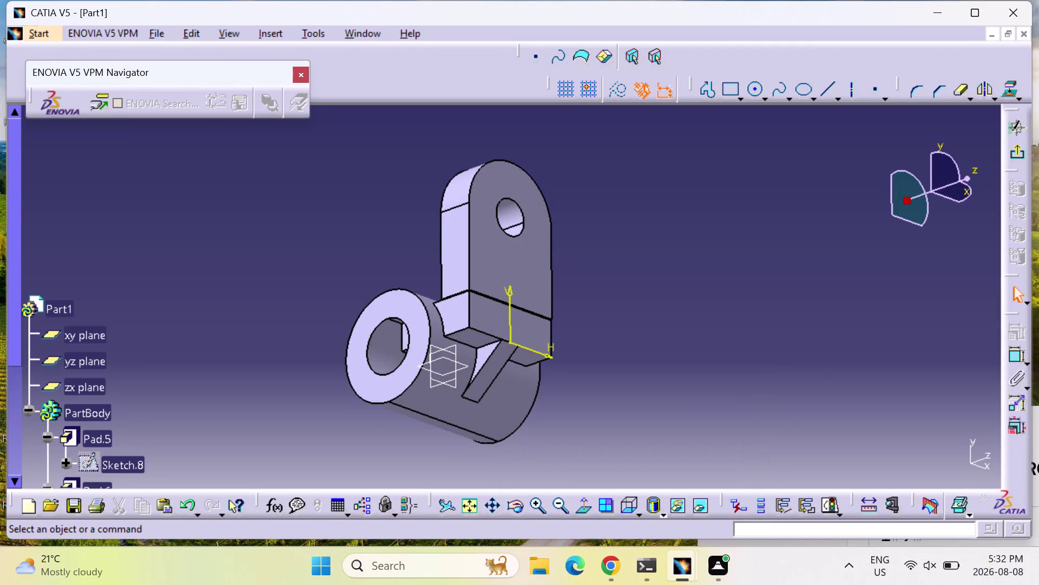
Orbit the bracket view, then exit the Sketcher back to part modelling.
middle_drag(595, 353, 609, 217)
right_drag(599, 353, 609, 217)
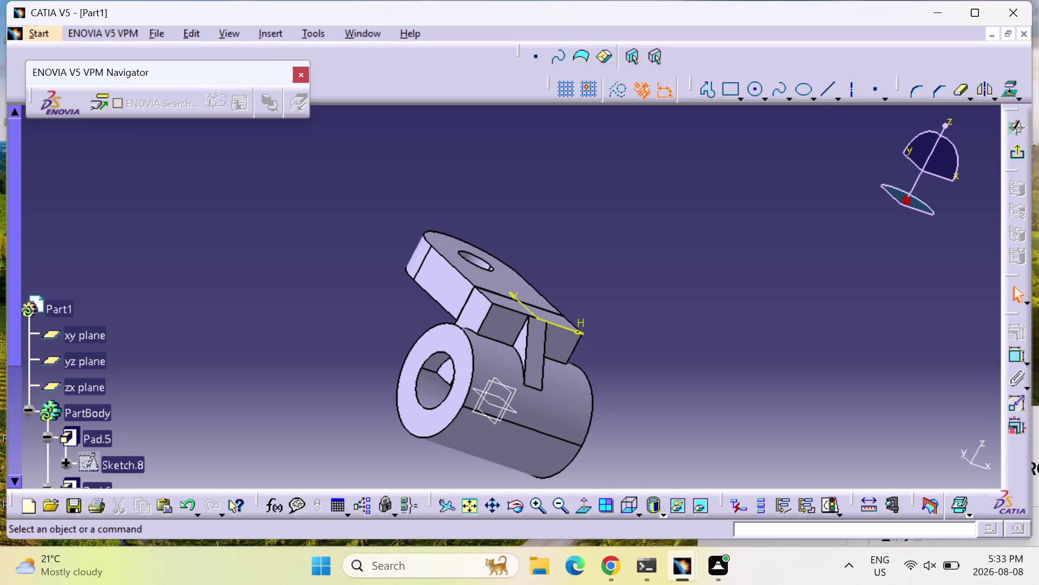
click(88, 367)
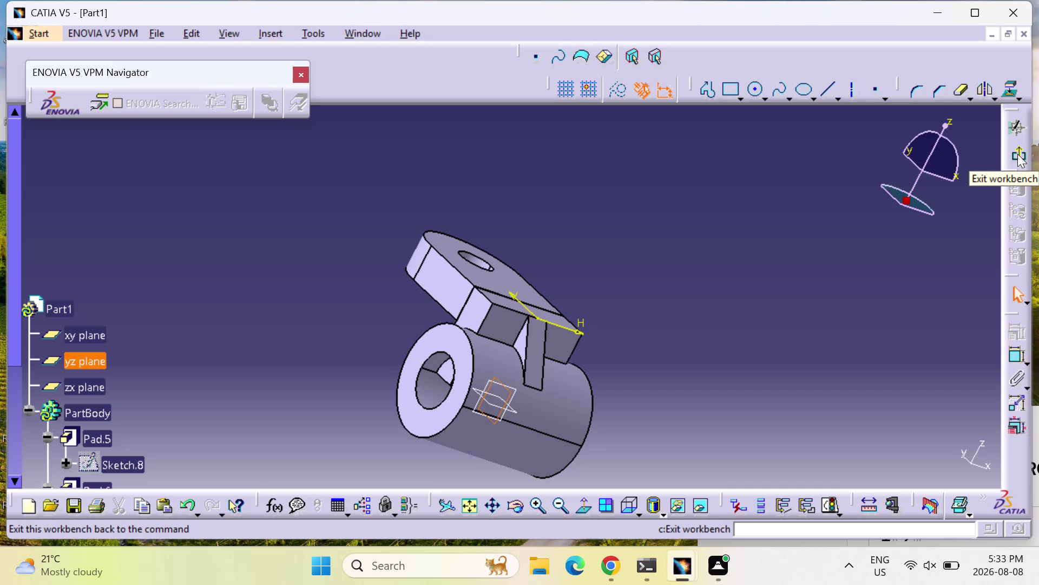
click(1018, 154)
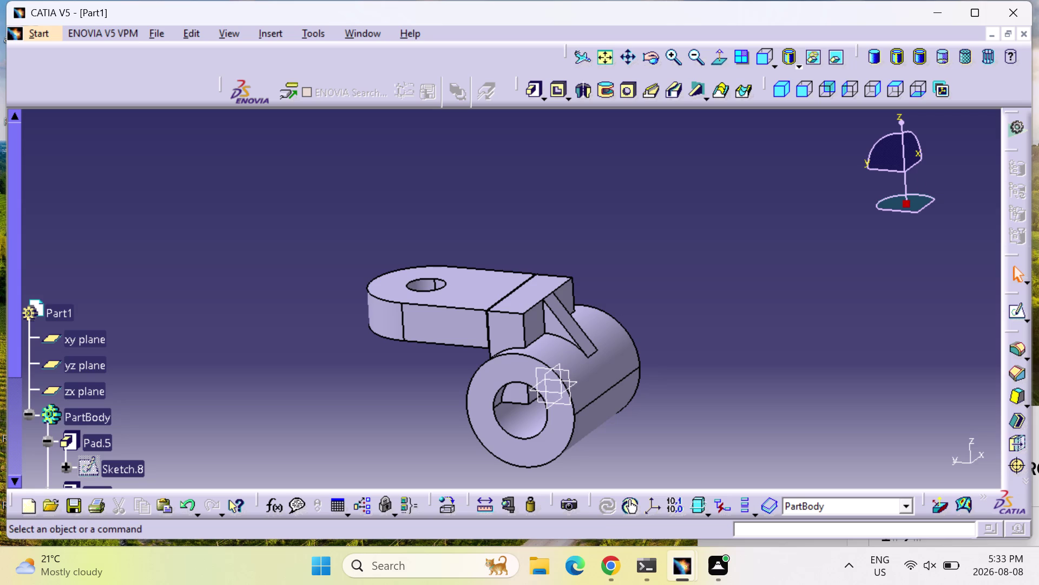
Cycle isometric, front and back views, settle square-on to the side, and start a sketch.
click(776, 89)
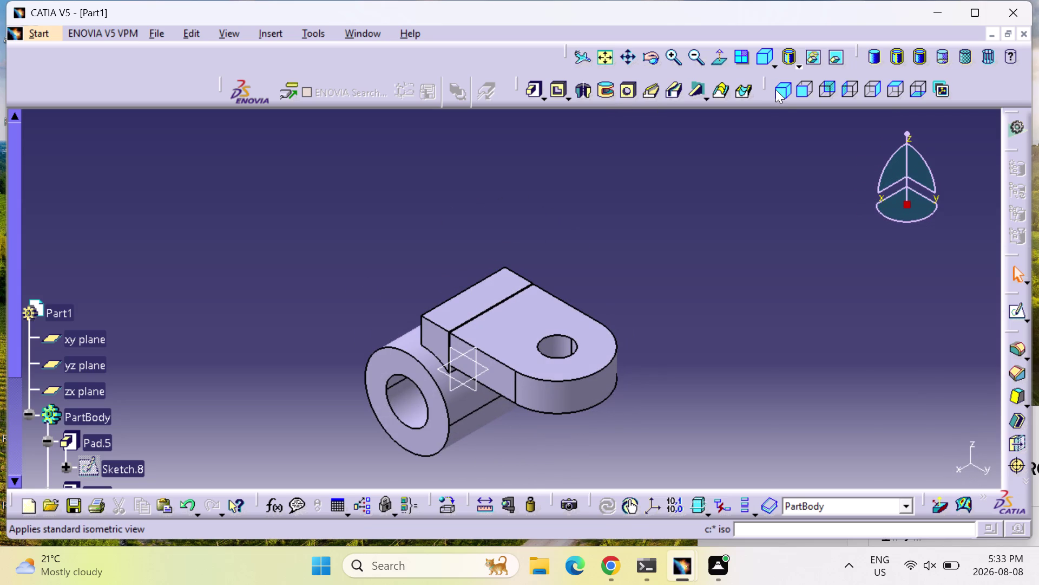
click(809, 78)
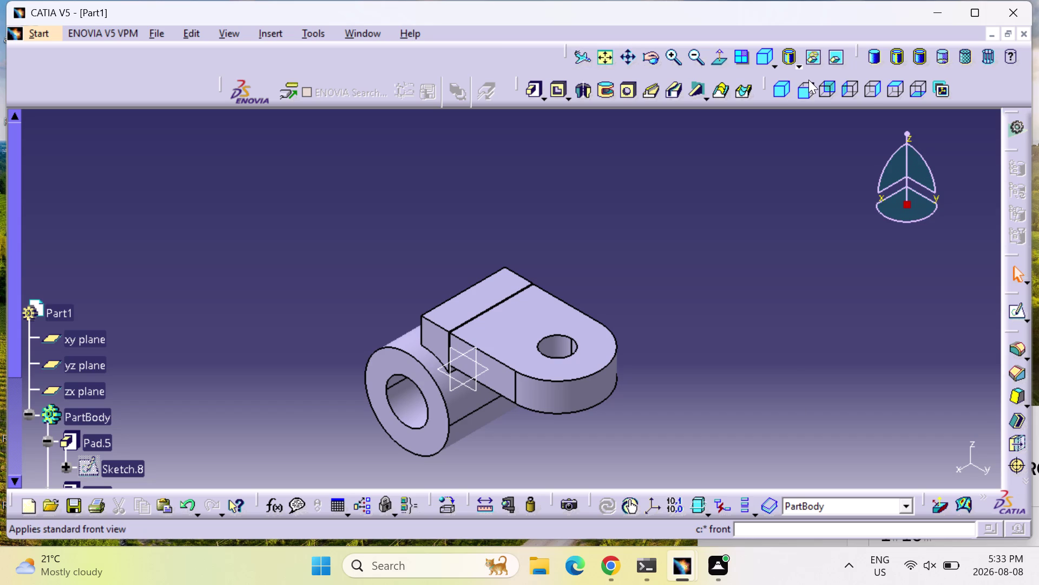
click(809, 93)
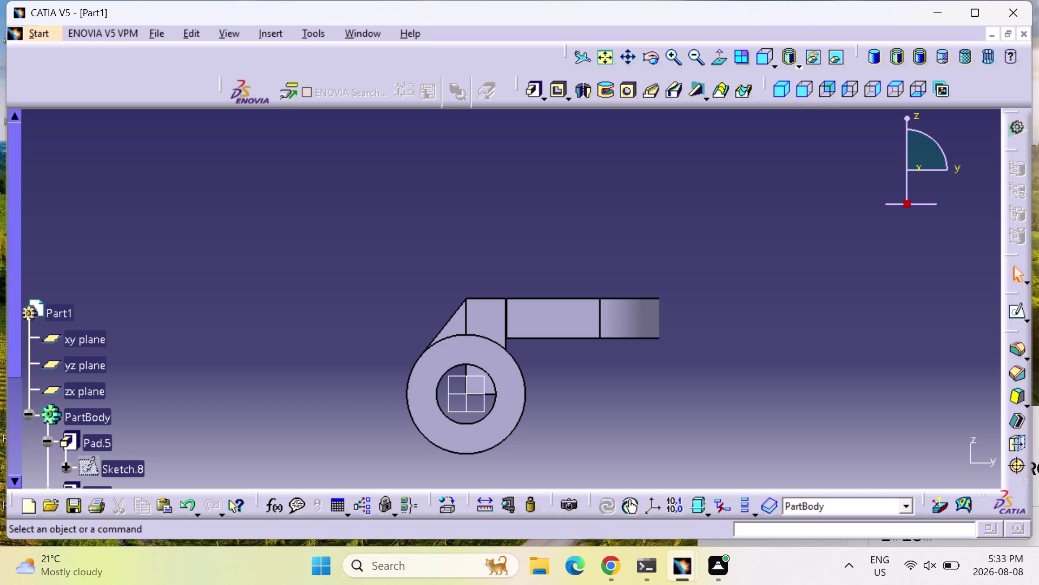
click(826, 88)
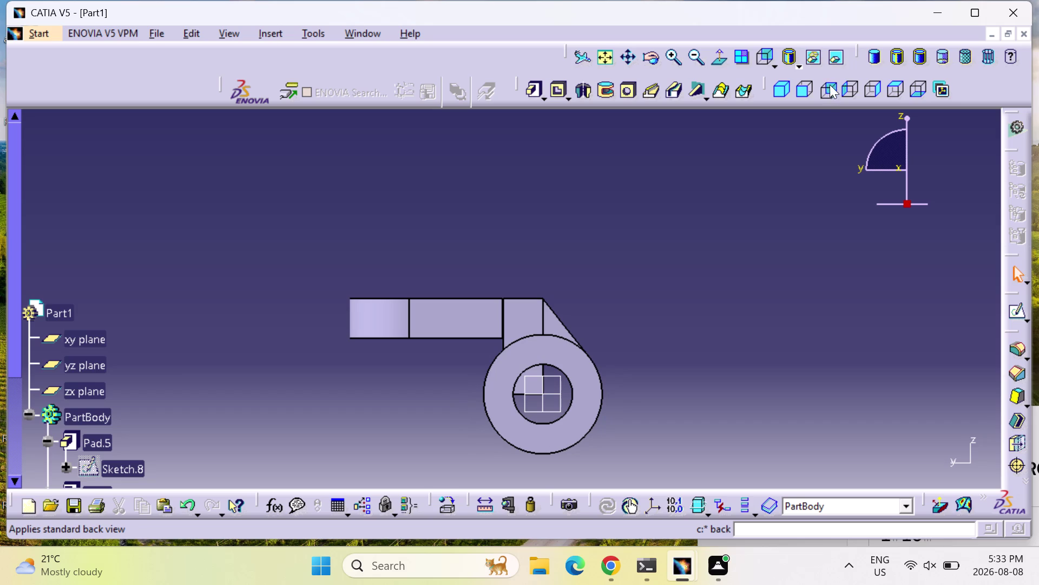
click(848, 87)
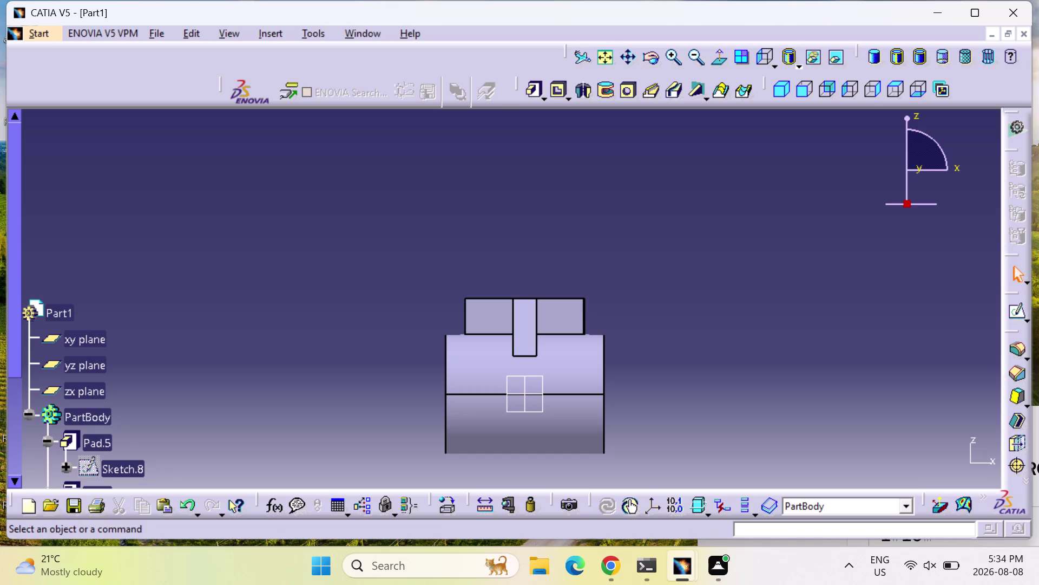
click(1017, 314)
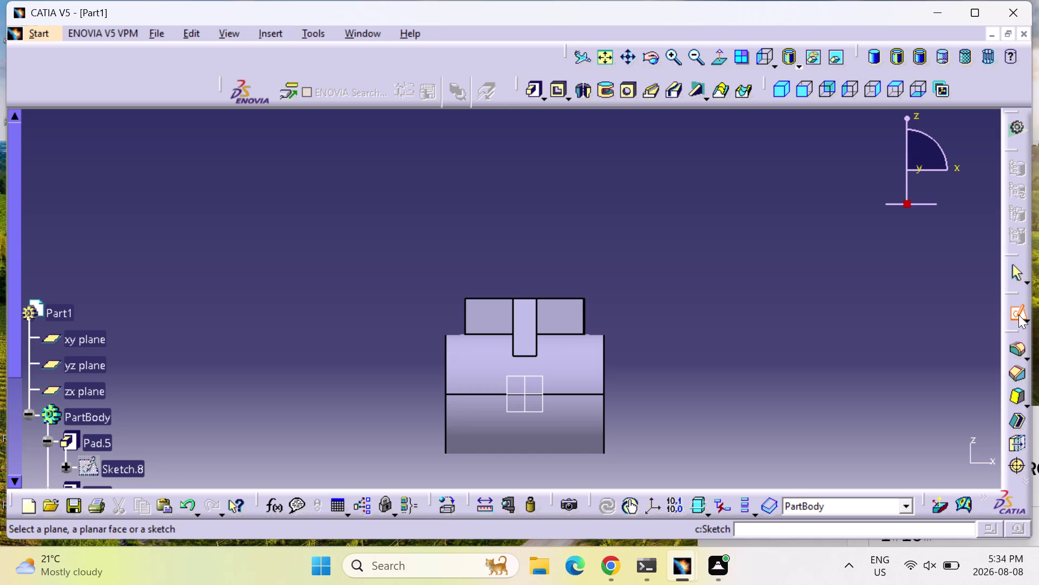
double_click(1018, 315)
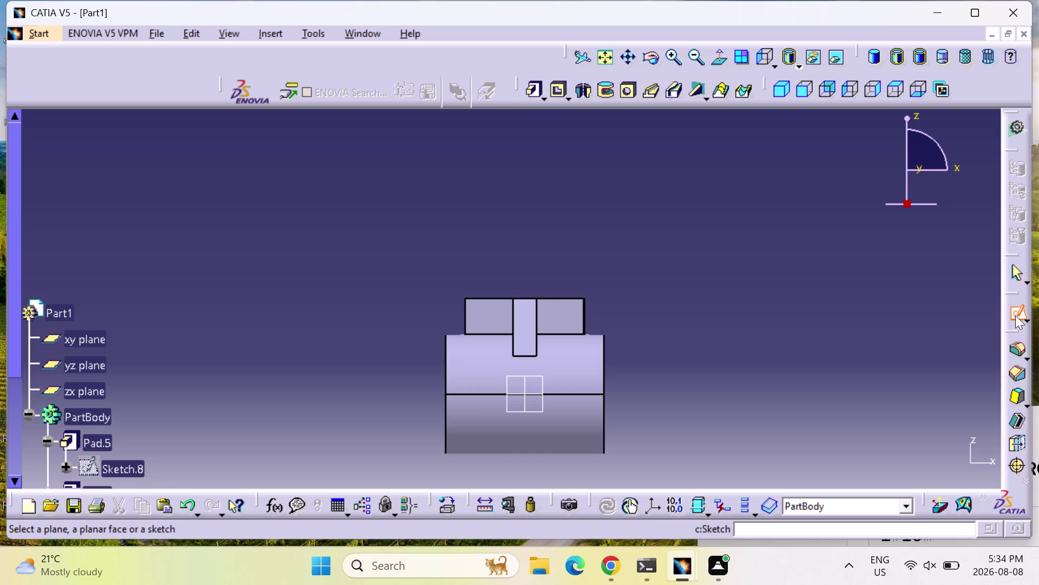
double_click(1016, 316)
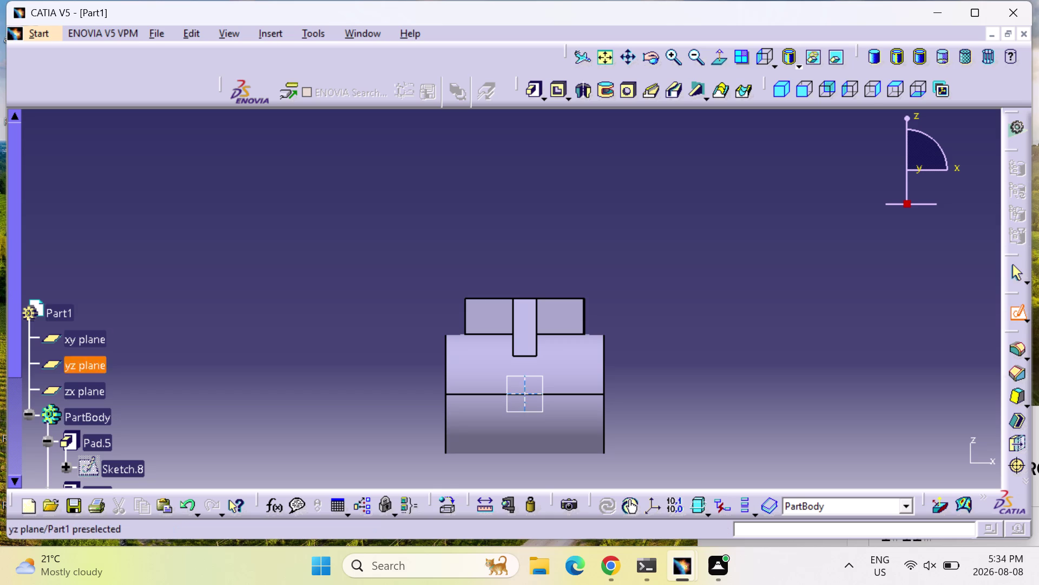
click(852, 92)
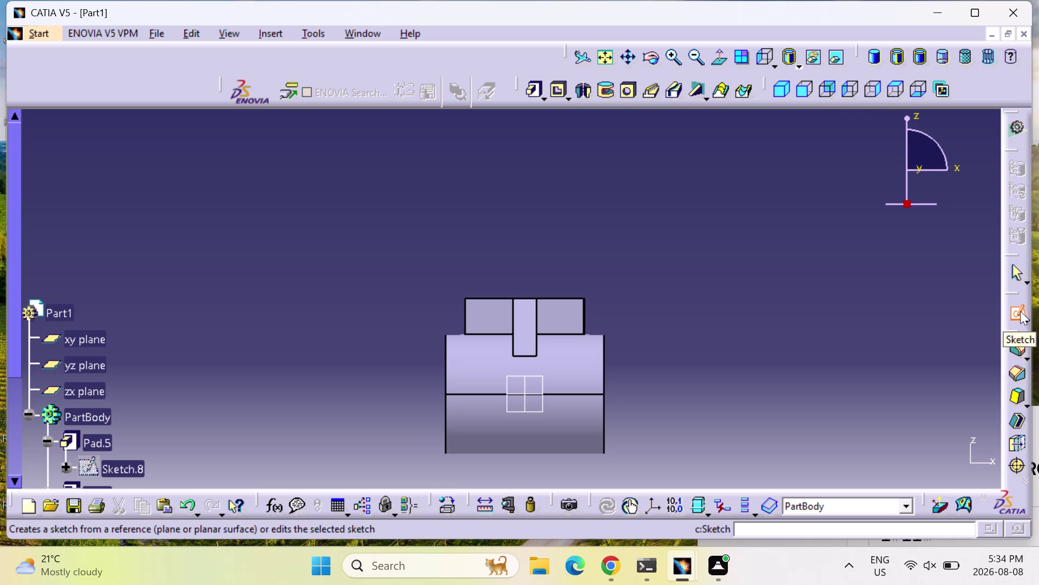
double_click(1021, 311)
click(958, 308)
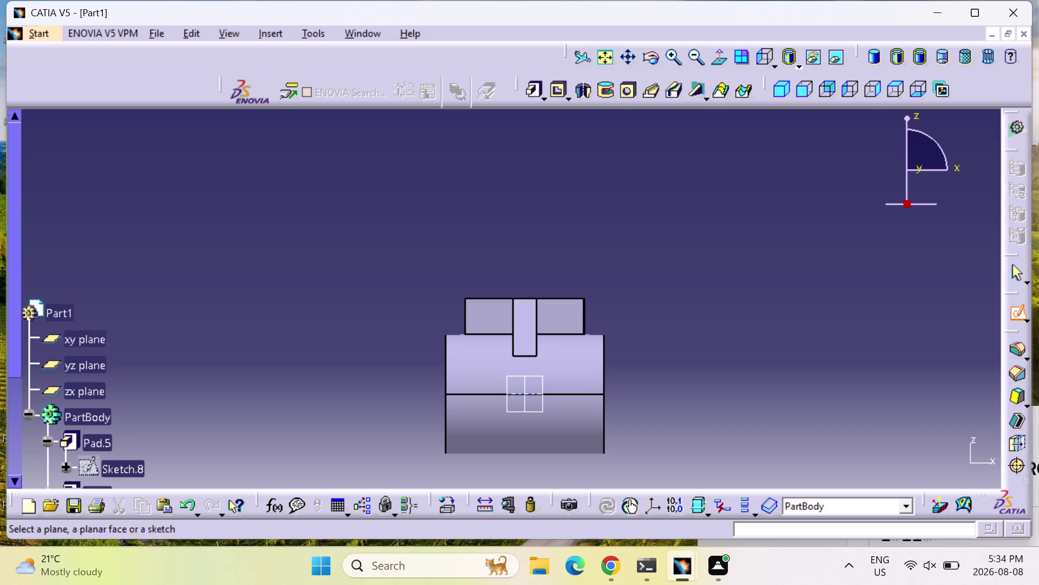
click(86, 338)
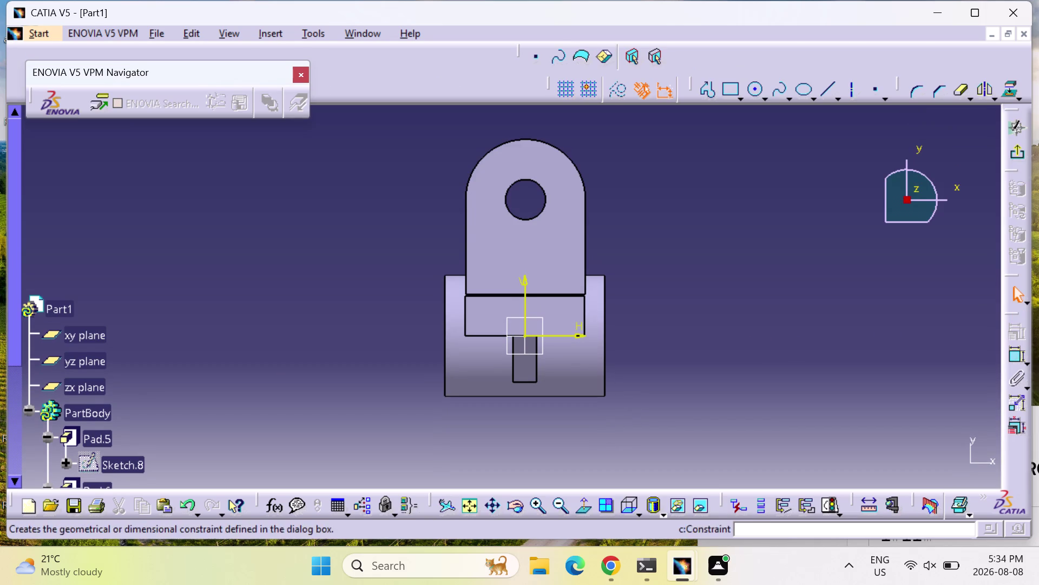
click(76, 356)
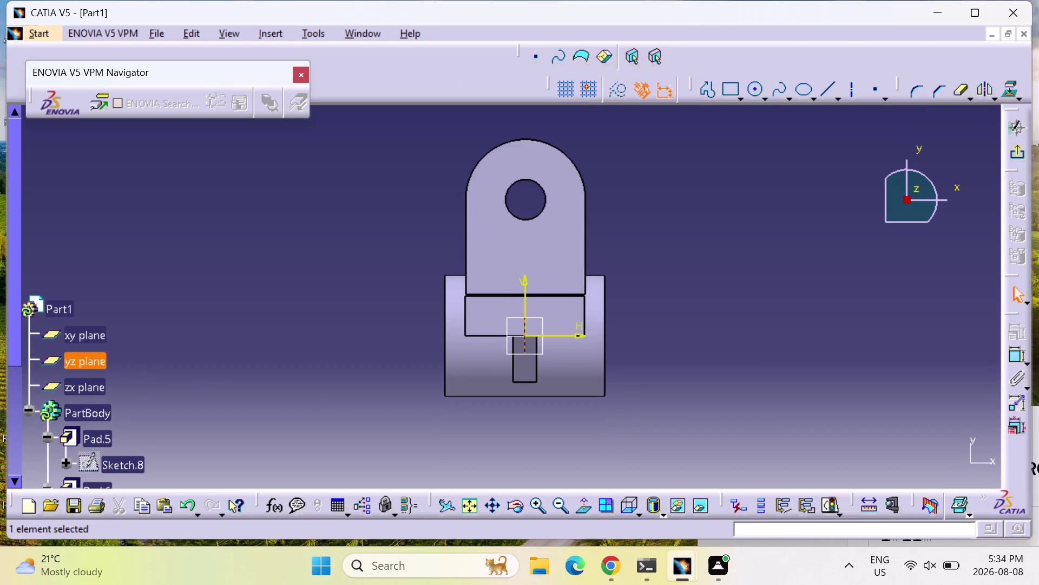
click(1015, 157)
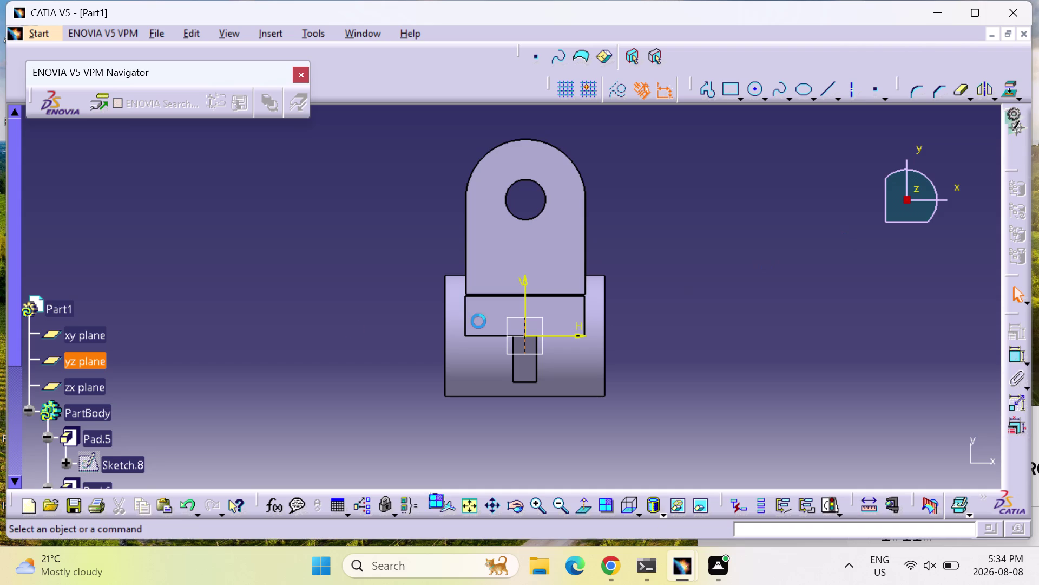
click(89, 368)
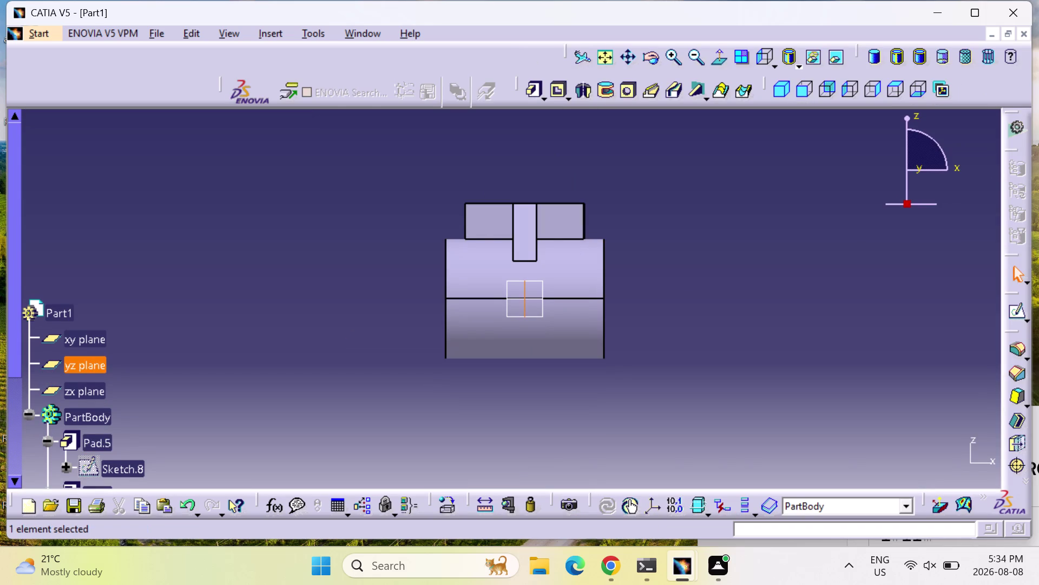
click(235, 283)
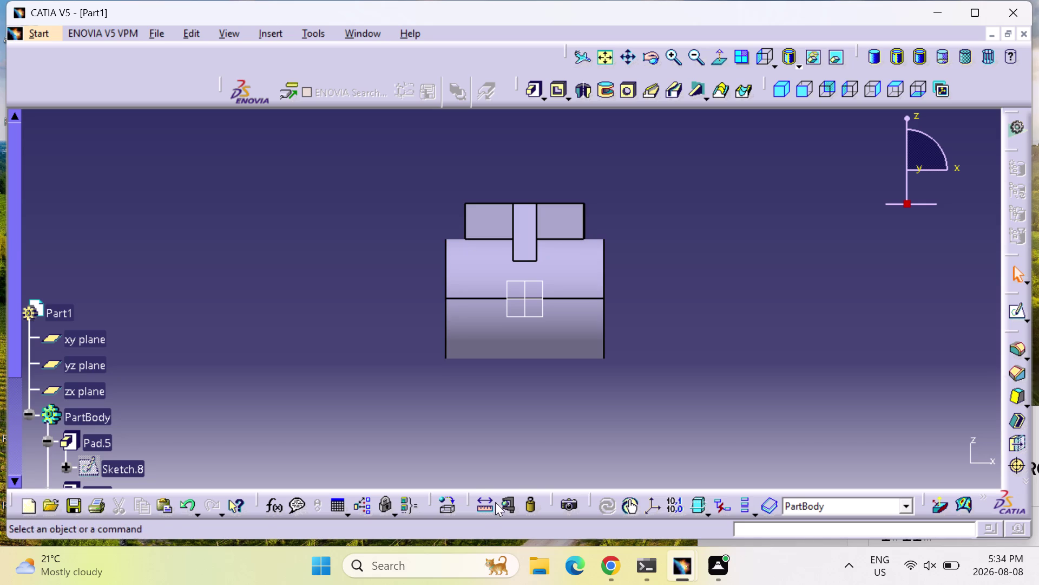
click(608, 58)
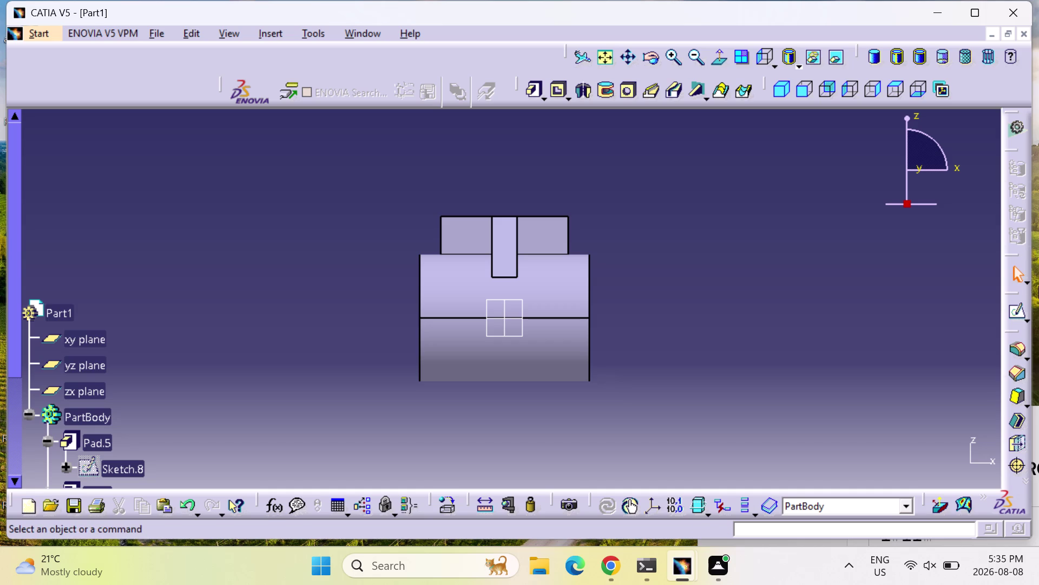
click(1021, 308)
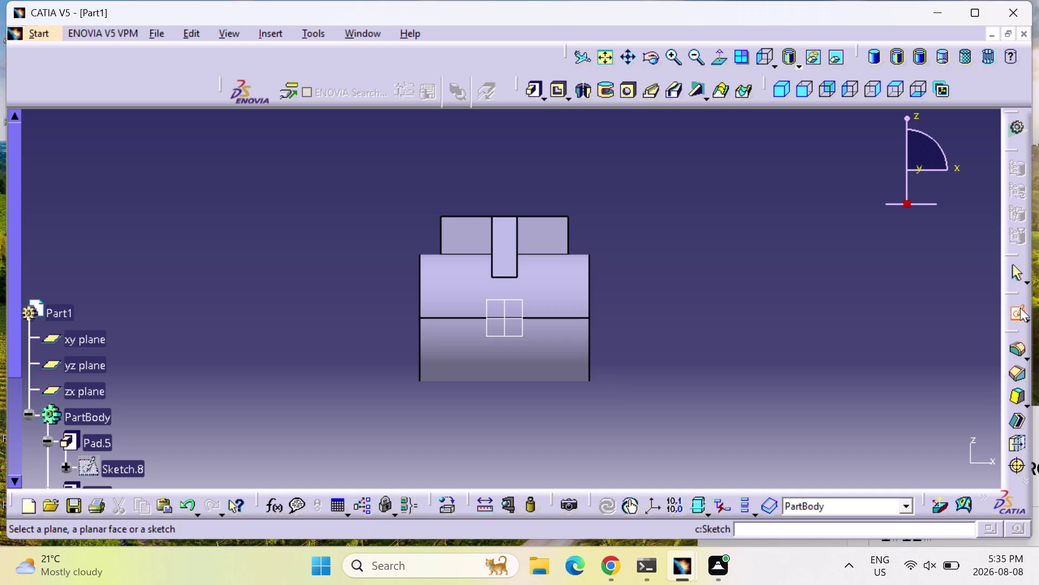
click(86, 346)
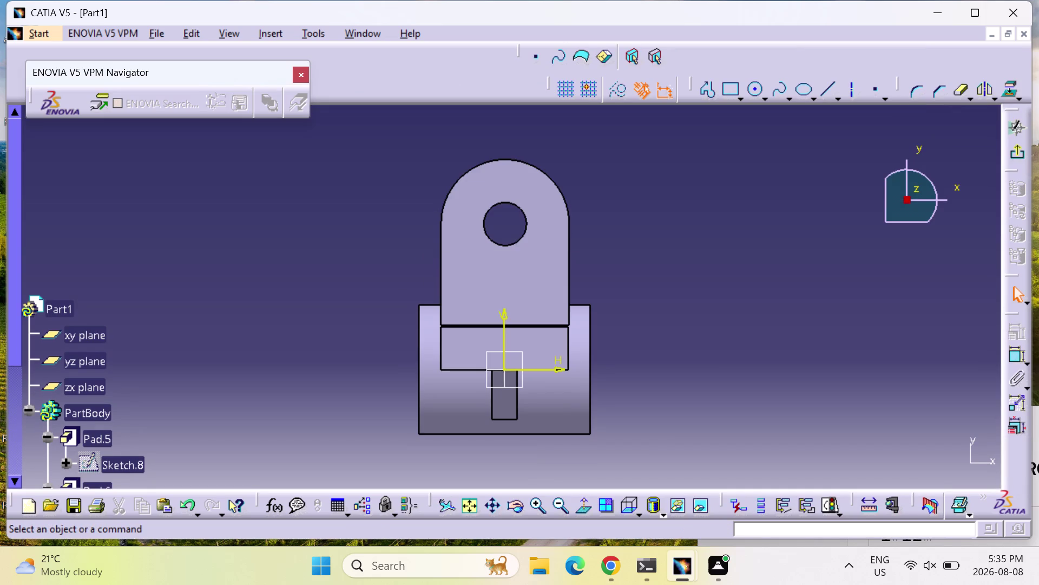
click(997, 146)
click(1021, 148)
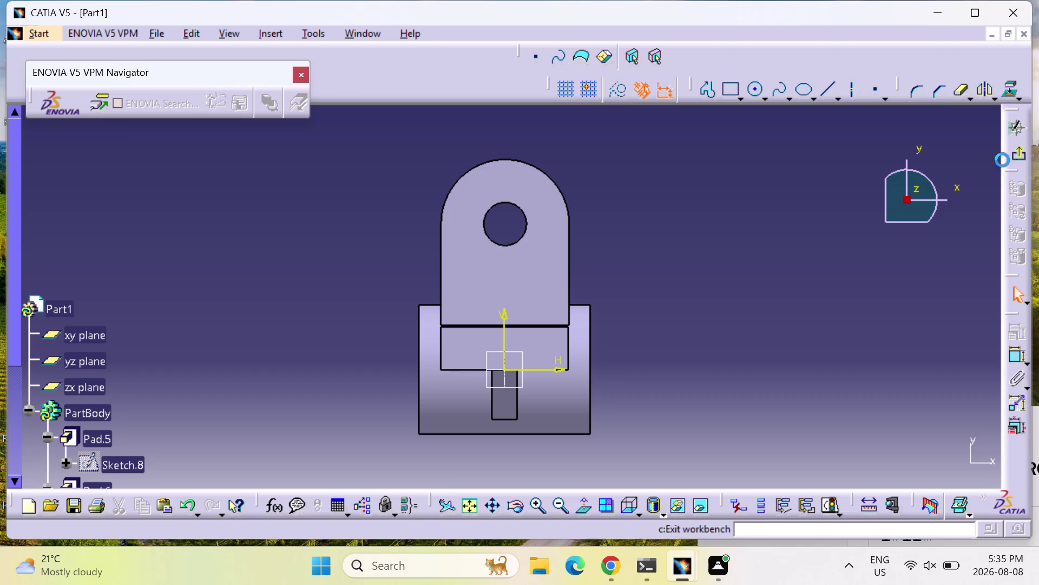
click(92, 365)
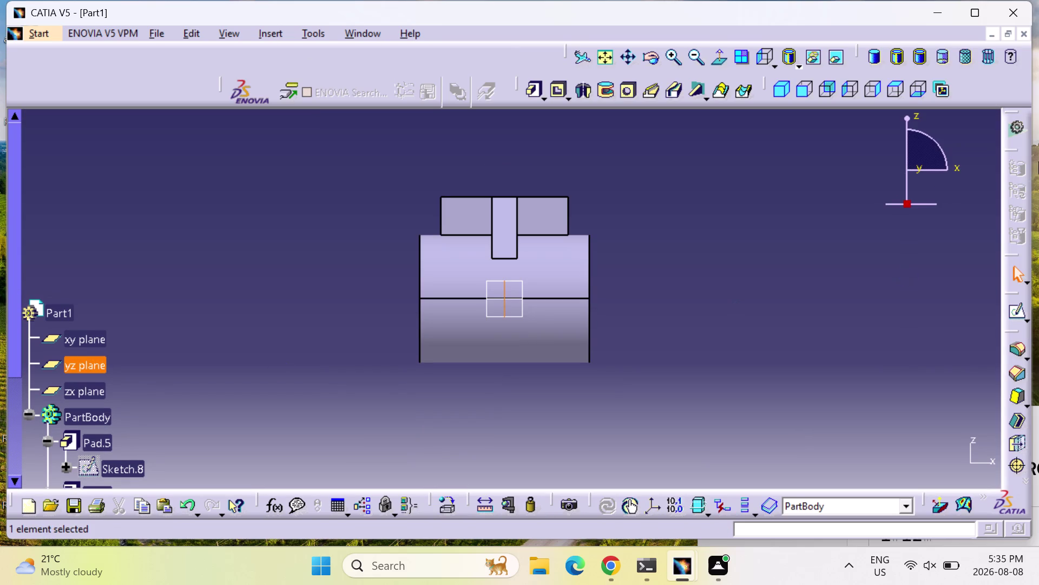
click(1012, 307)
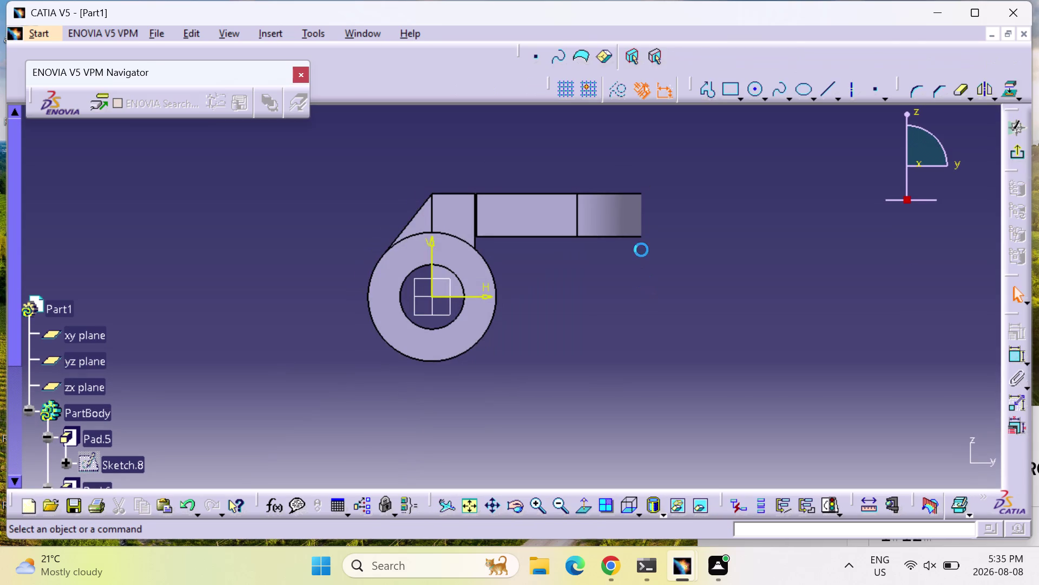
click(67, 388)
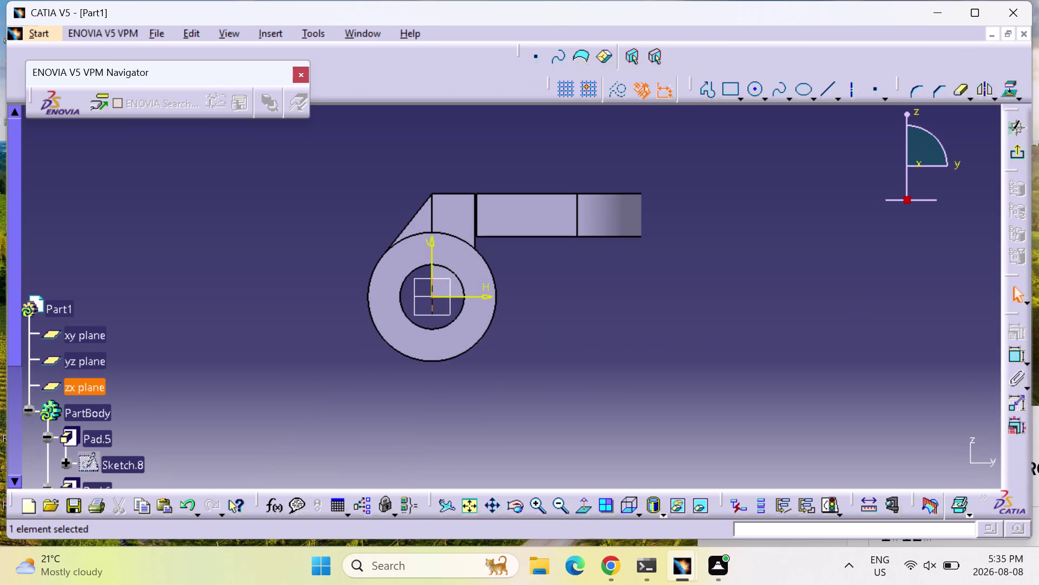
click(1021, 154)
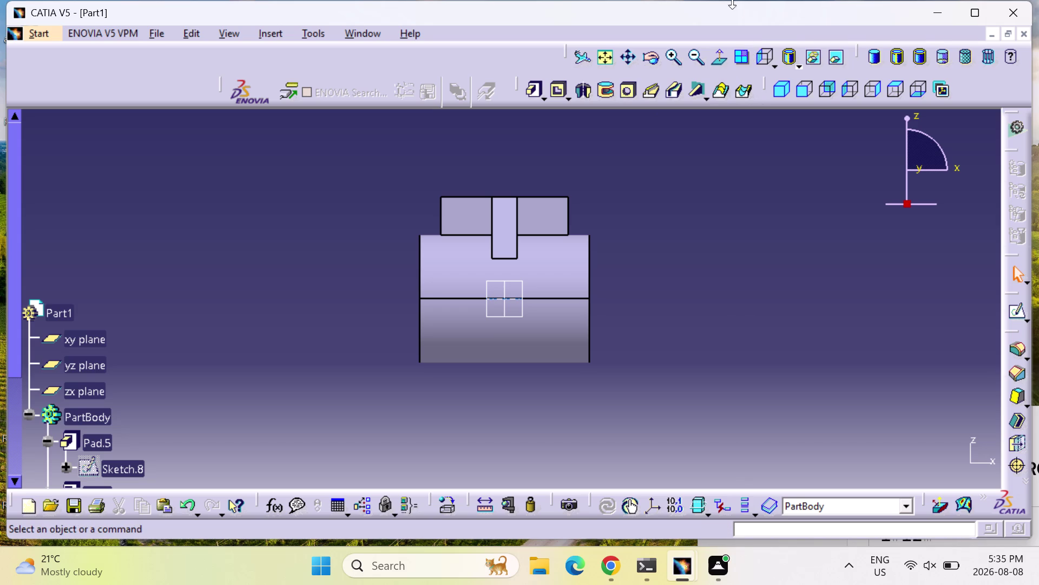
click(1017, 308)
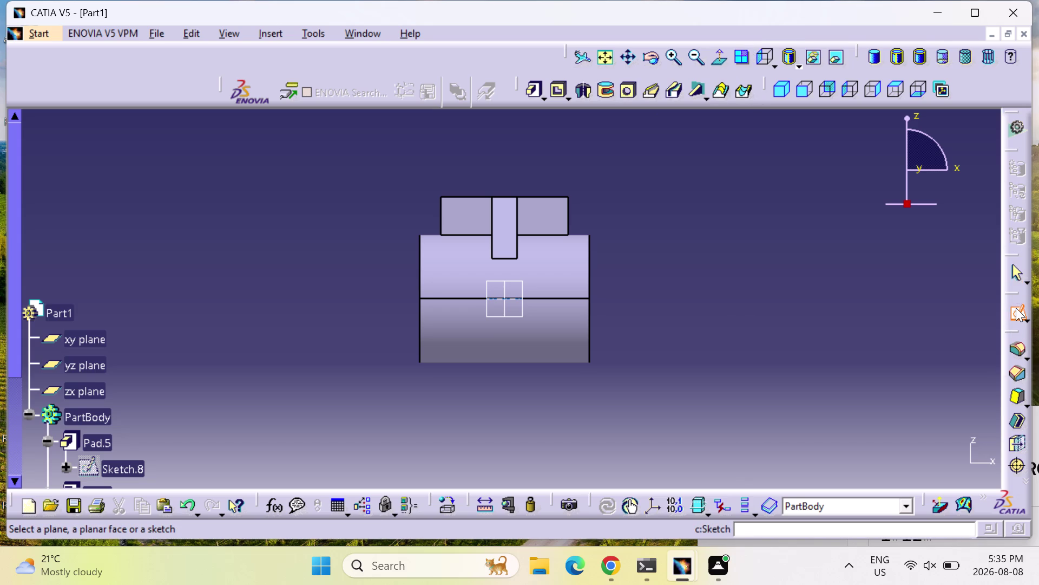
triple_click(1012, 310)
triple_click(1011, 310)
click(1028, 317)
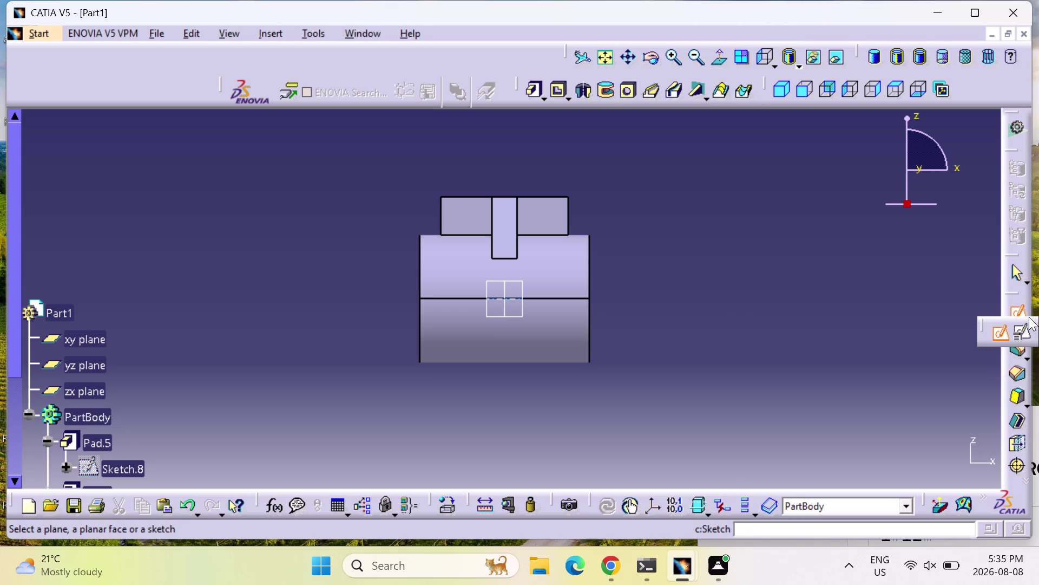
click(1003, 332)
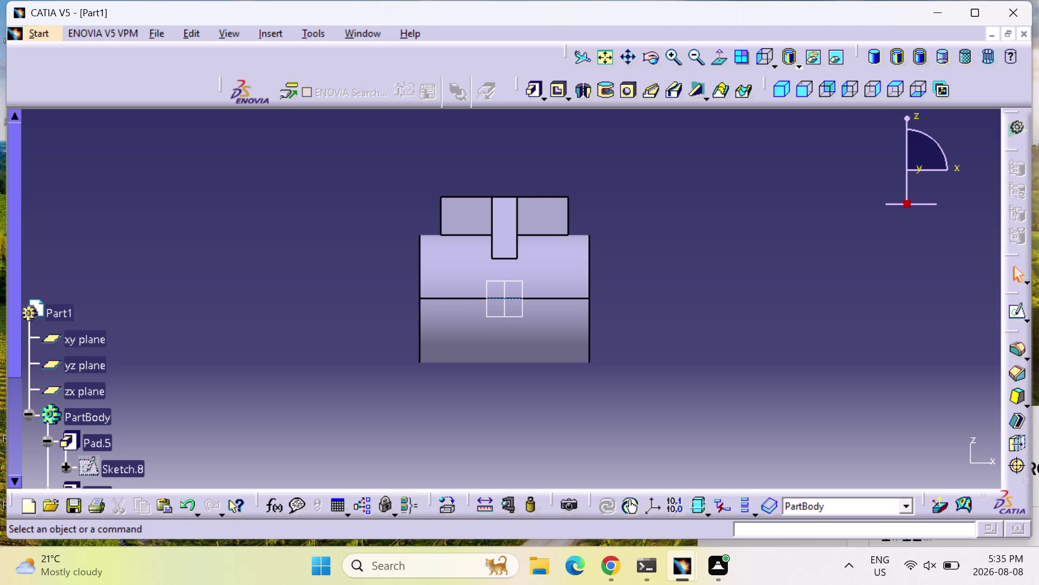
click(86, 369)
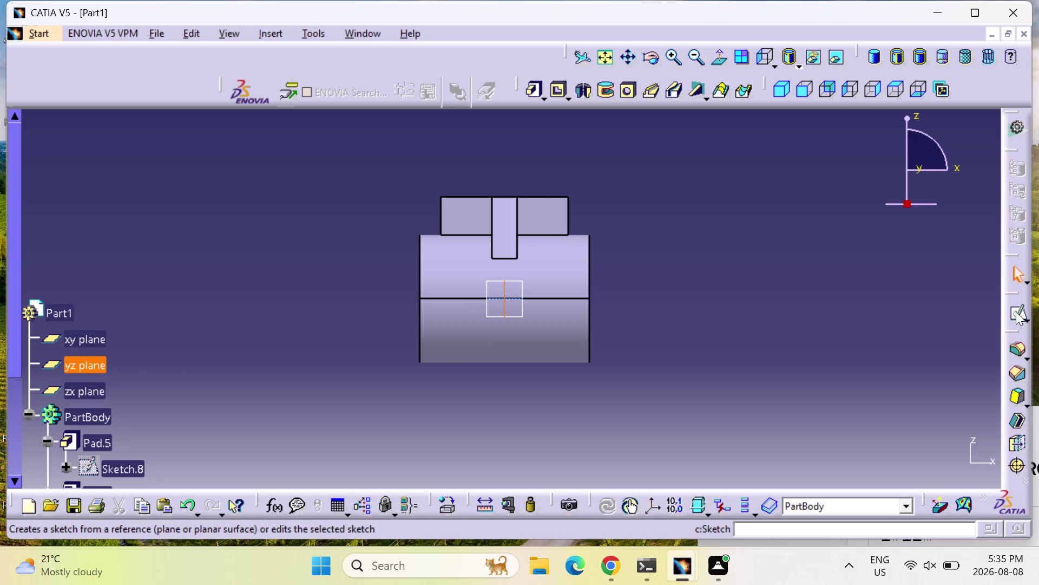
click(1016, 311)
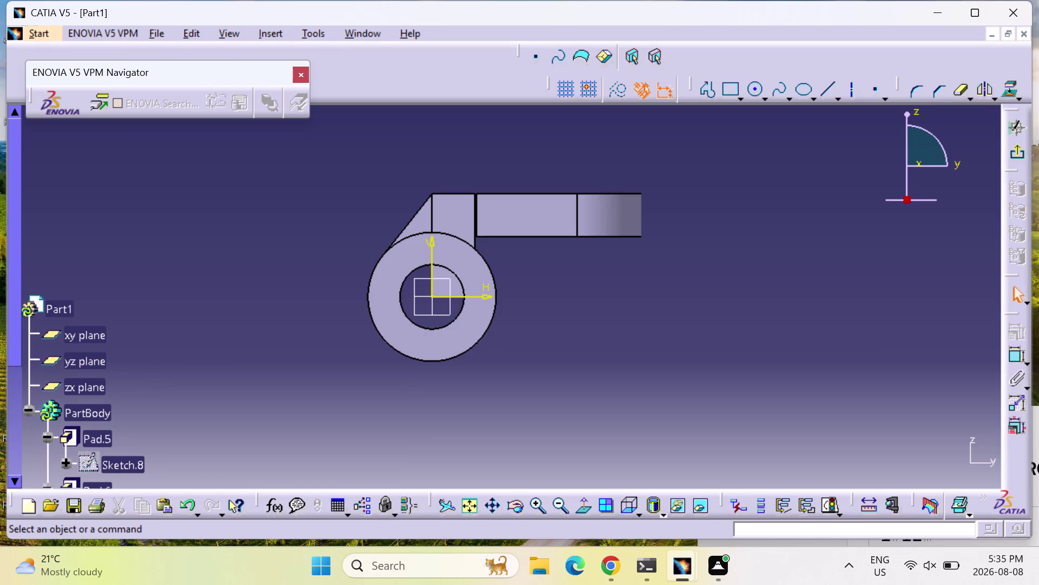
click(1023, 158)
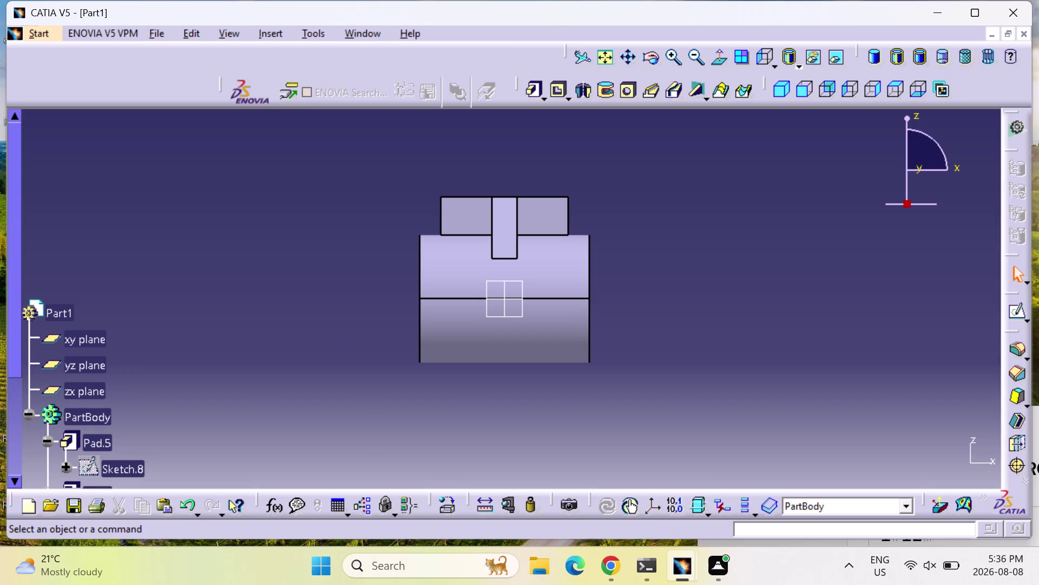
click(827, 89)
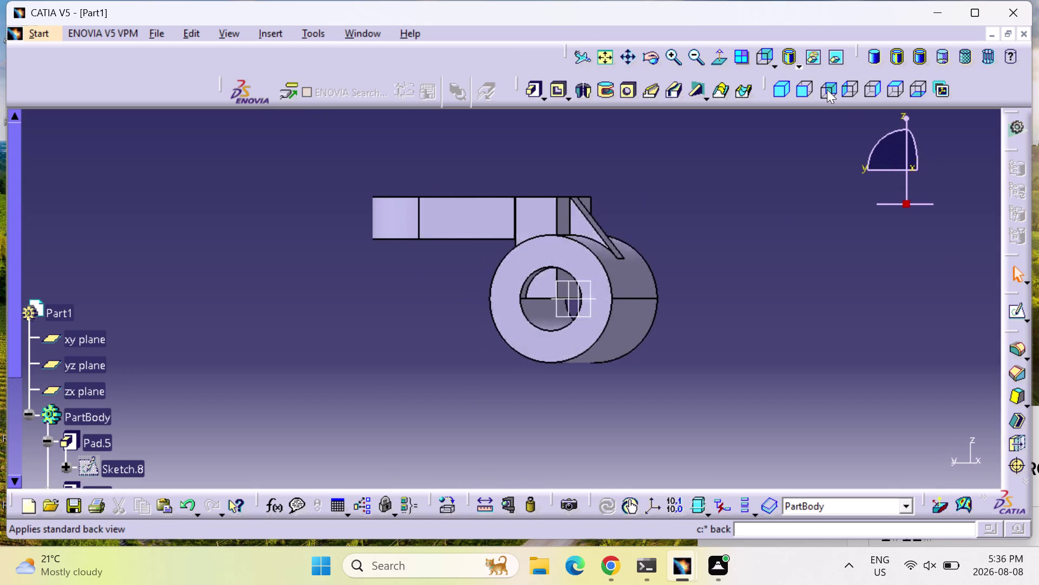
click(846, 86)
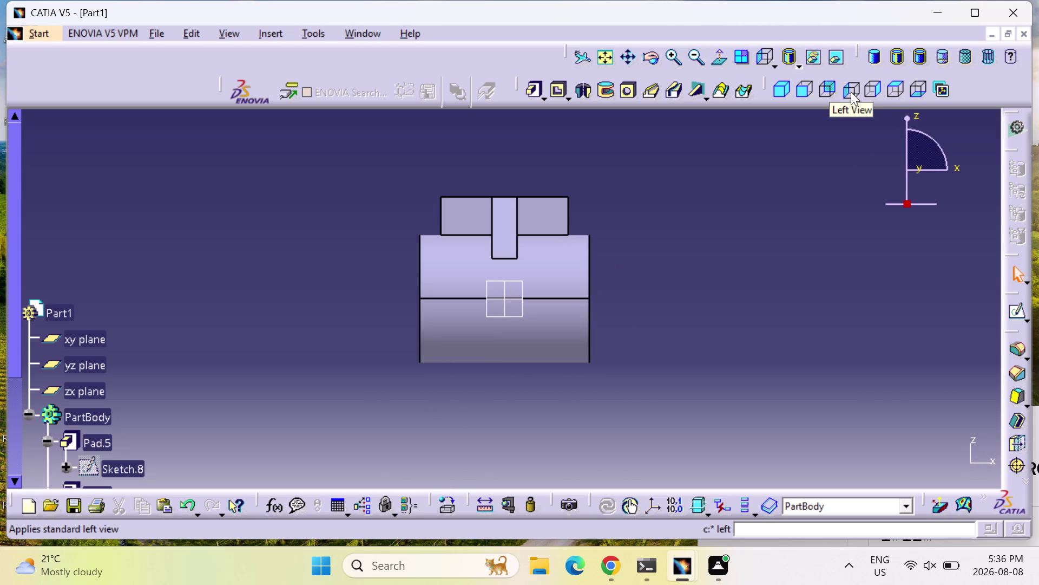
click(1014, 316)
click(1017, 309)
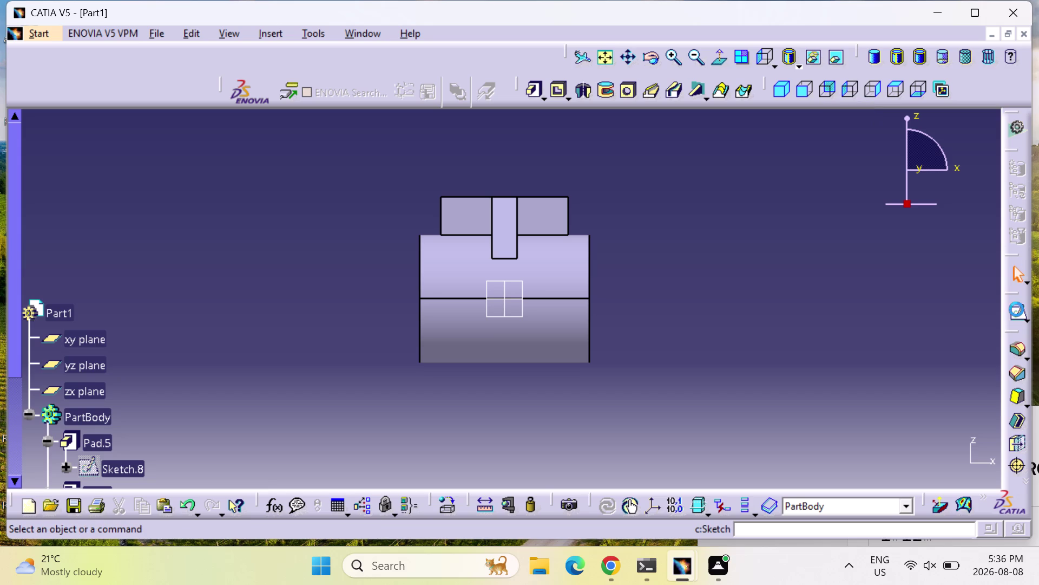
Start a new sketch placed on the zx plane.
click(1017, 309)
click(1017, 309)
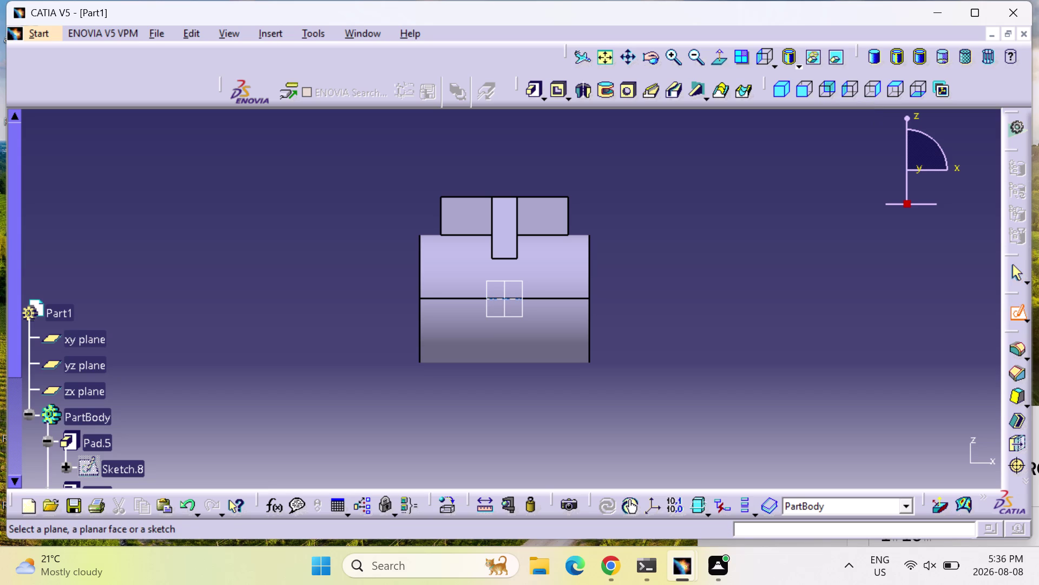
click(848, 91)
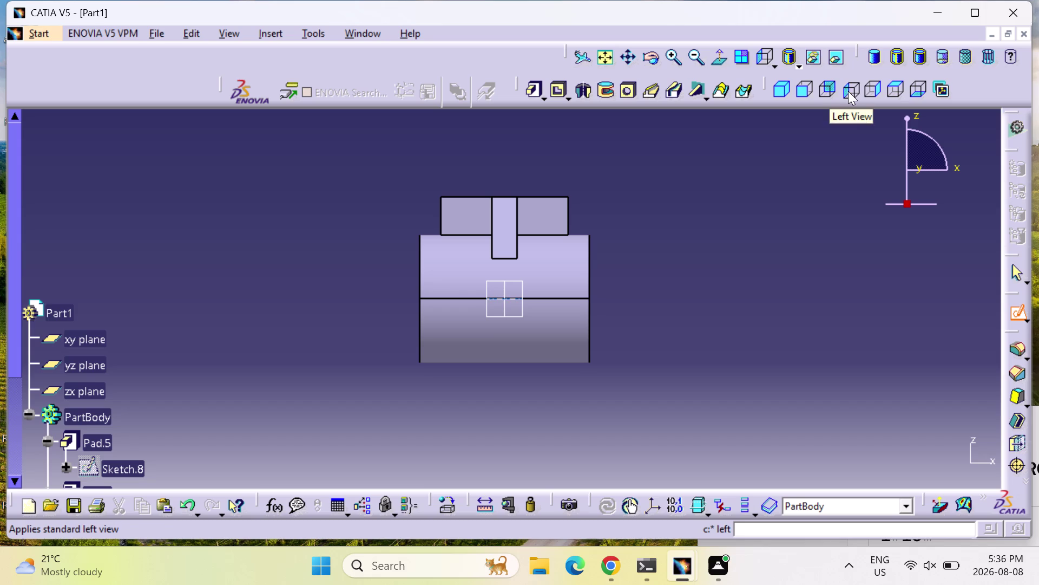
click(1020, 317)
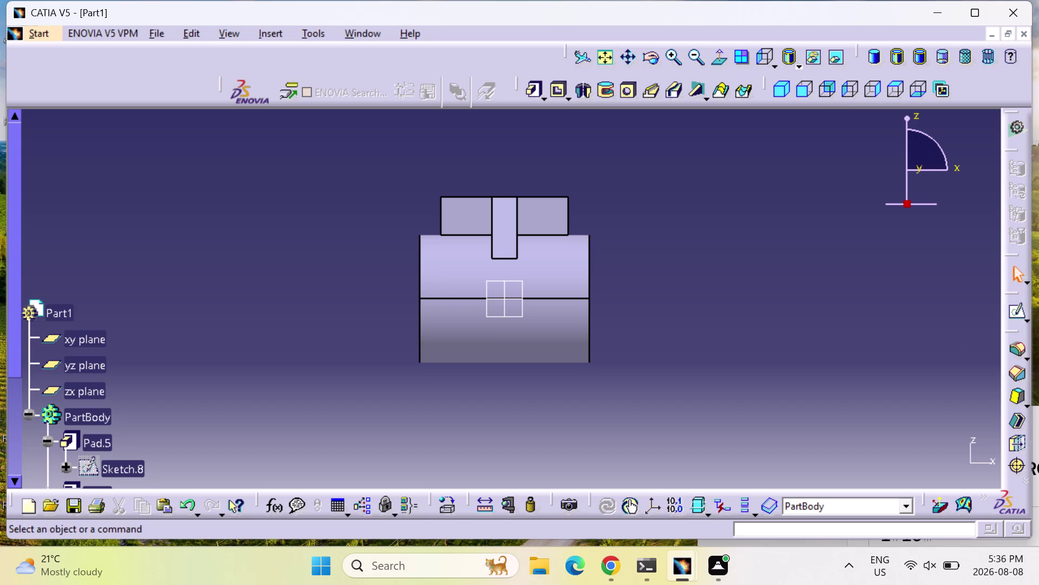
click(86, 394)
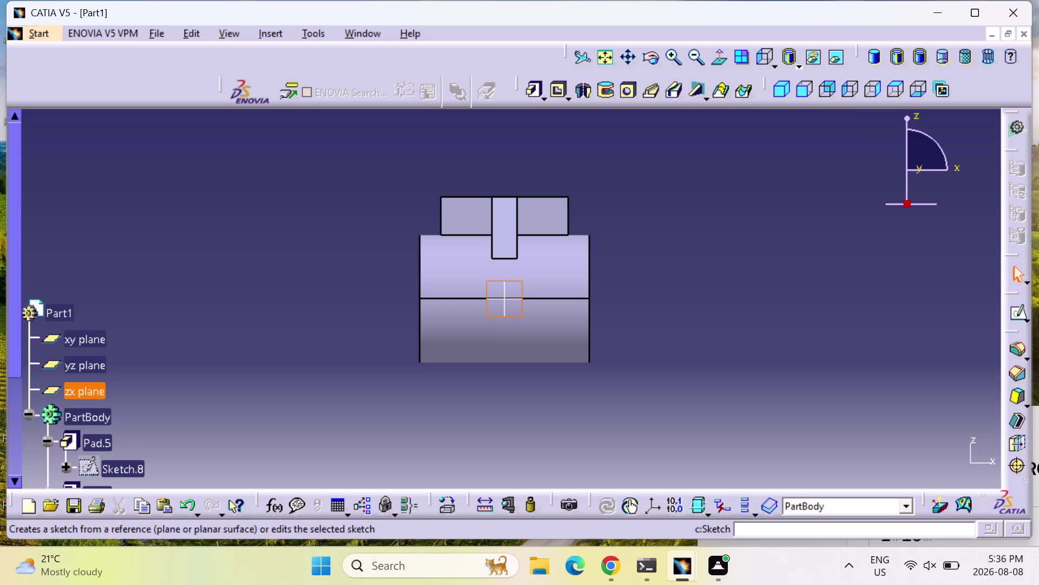
click(1020, 312)
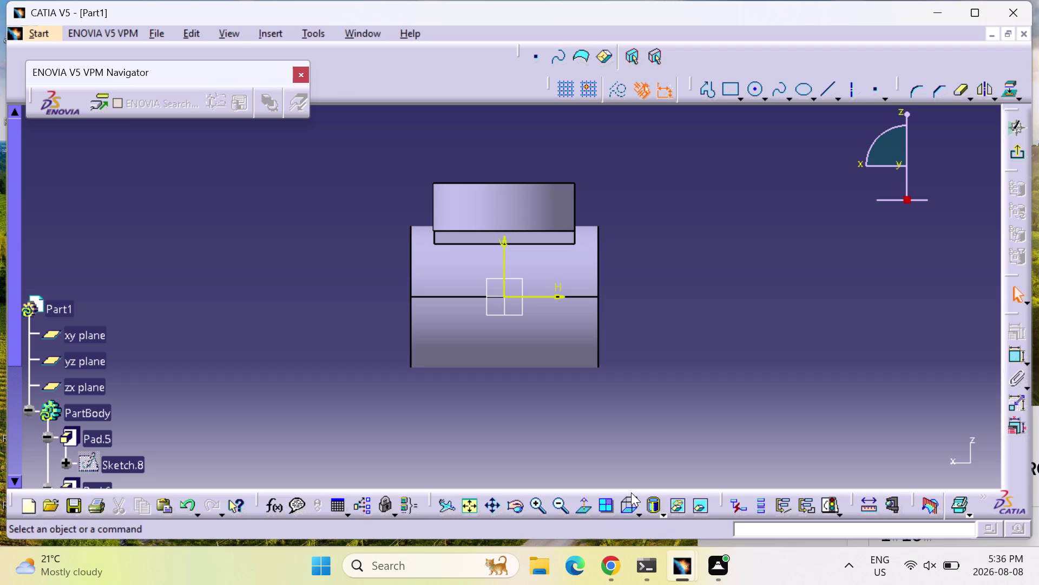
Dock the standard View toolbar in the top row, exit the sketch and view from the left.
click(640, 512)
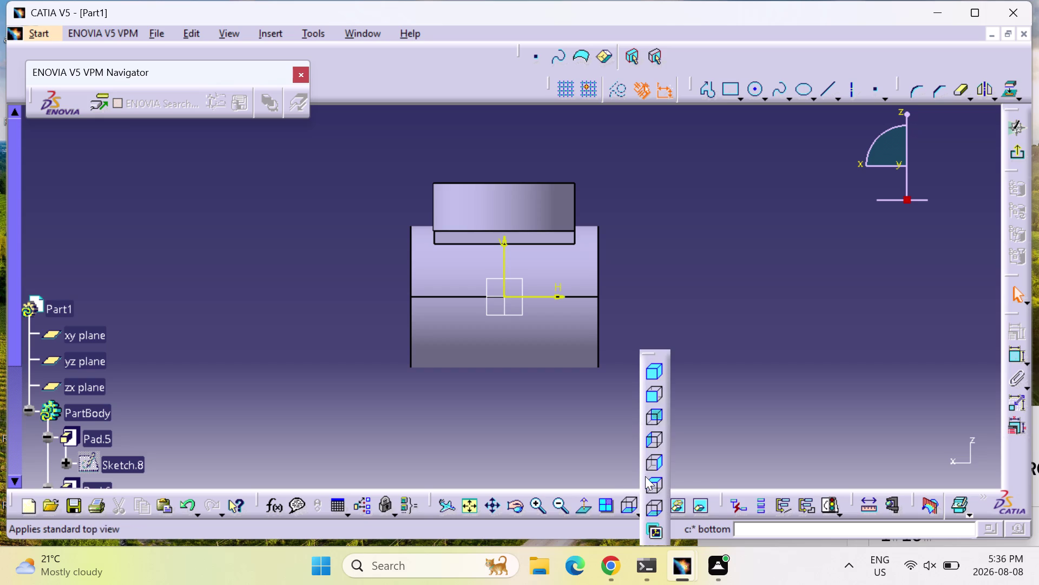
drag(646, 351, 572, 265)
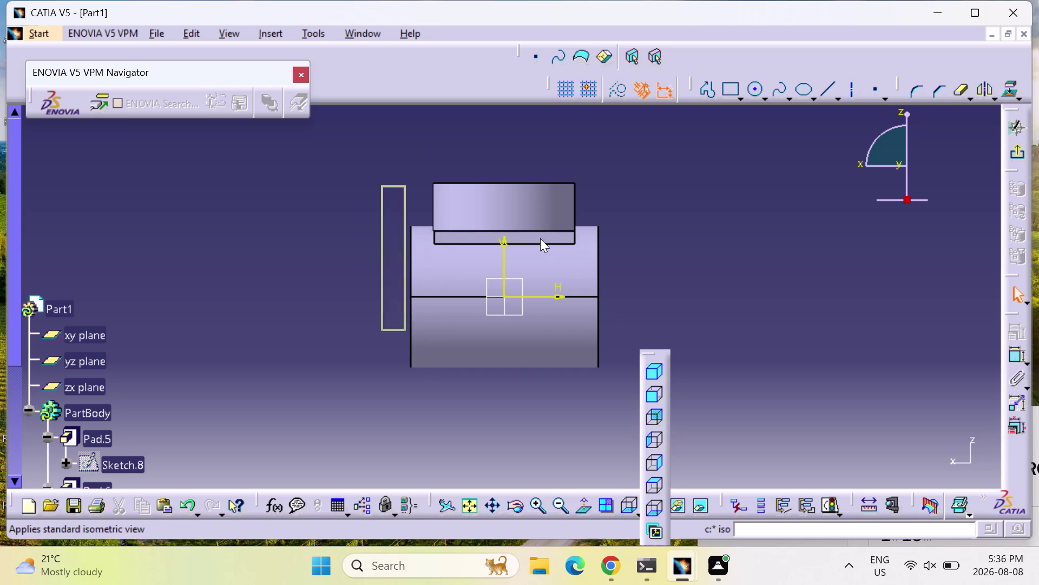
drag(571, 265, 508, 90)
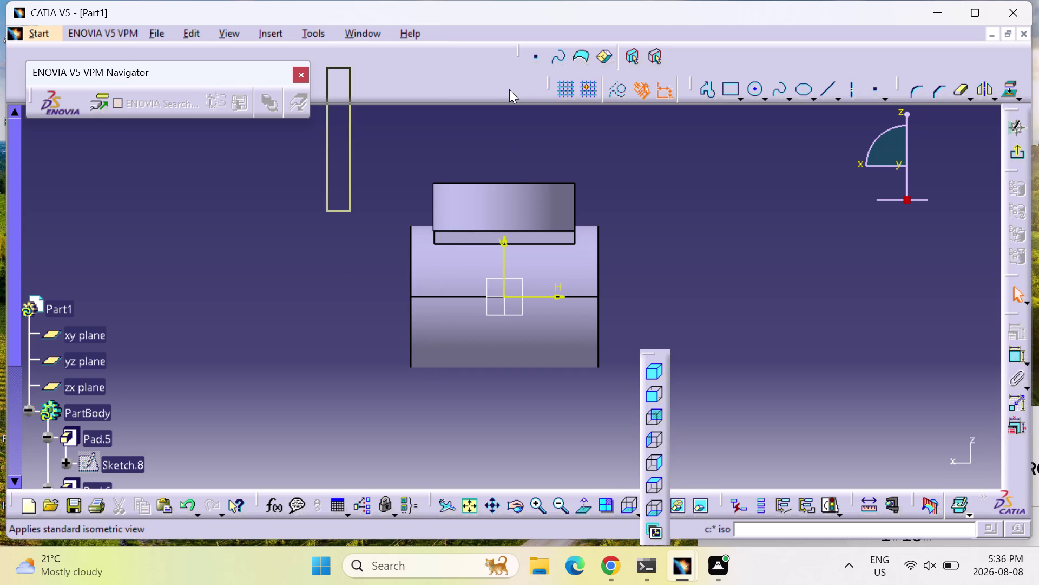
drag(509, 90, 514, 85)
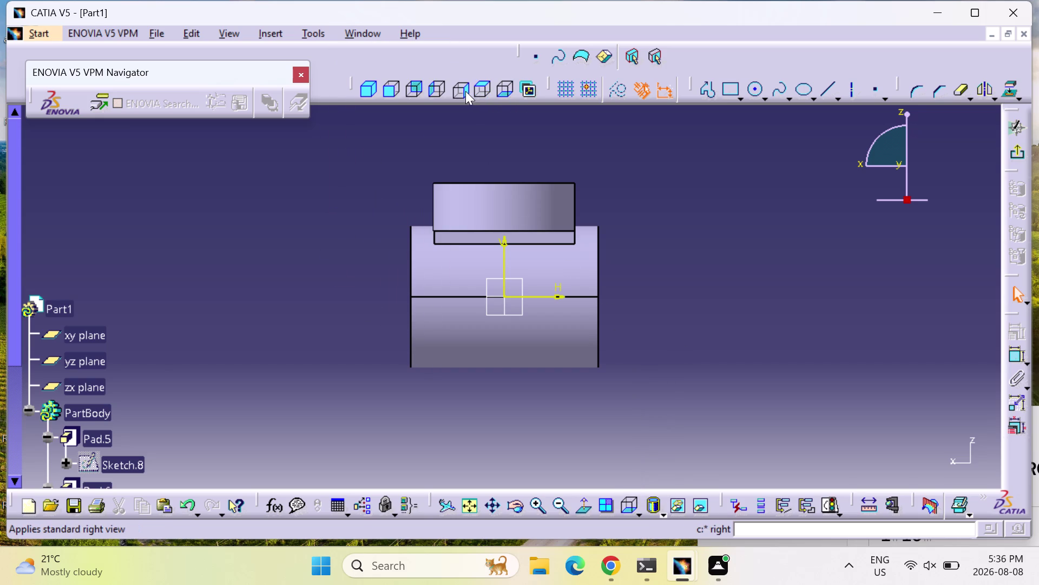
click(464, 91)
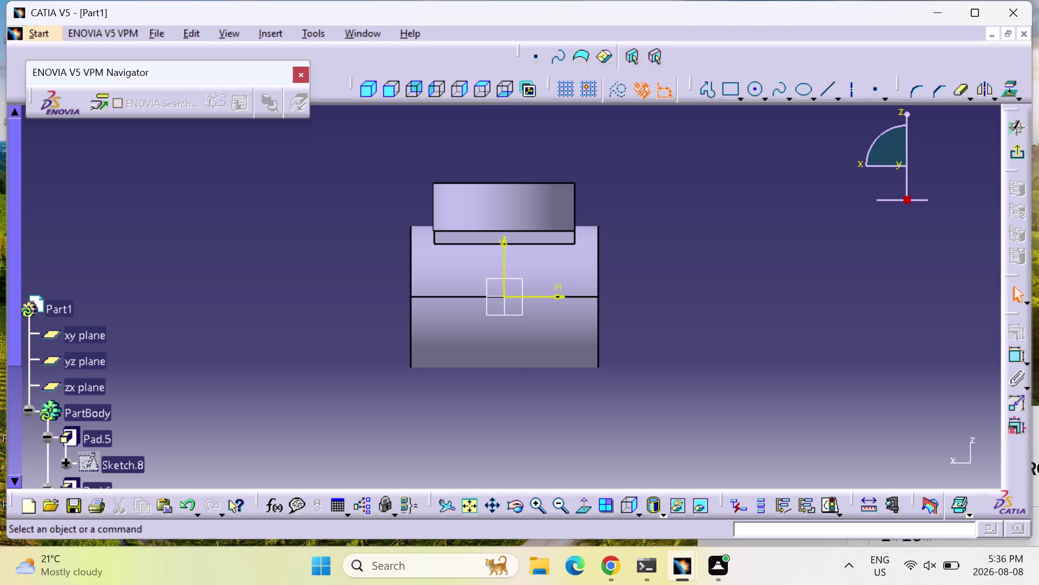
click(1018, 156)
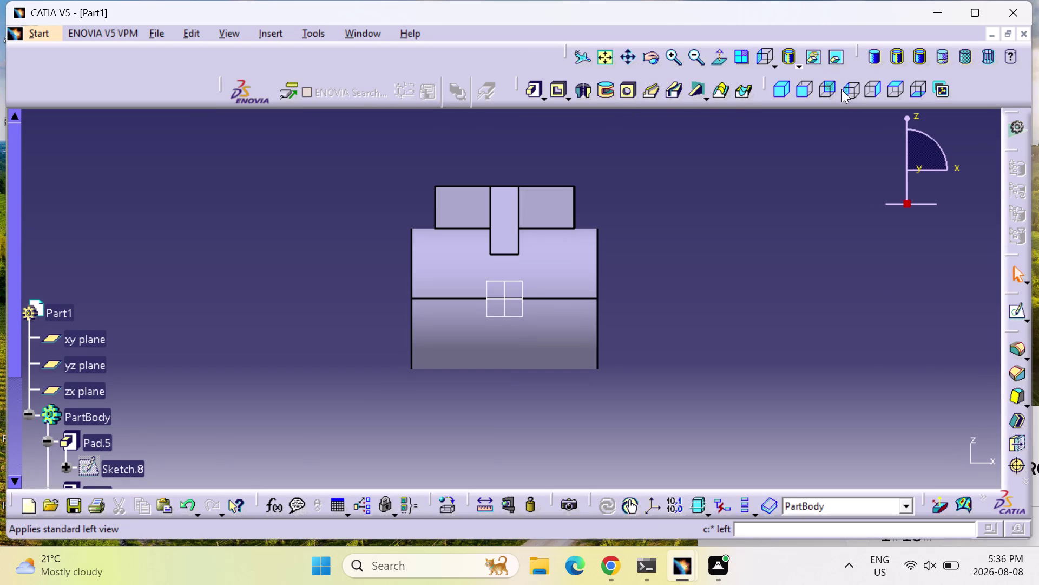
click(850, 89)
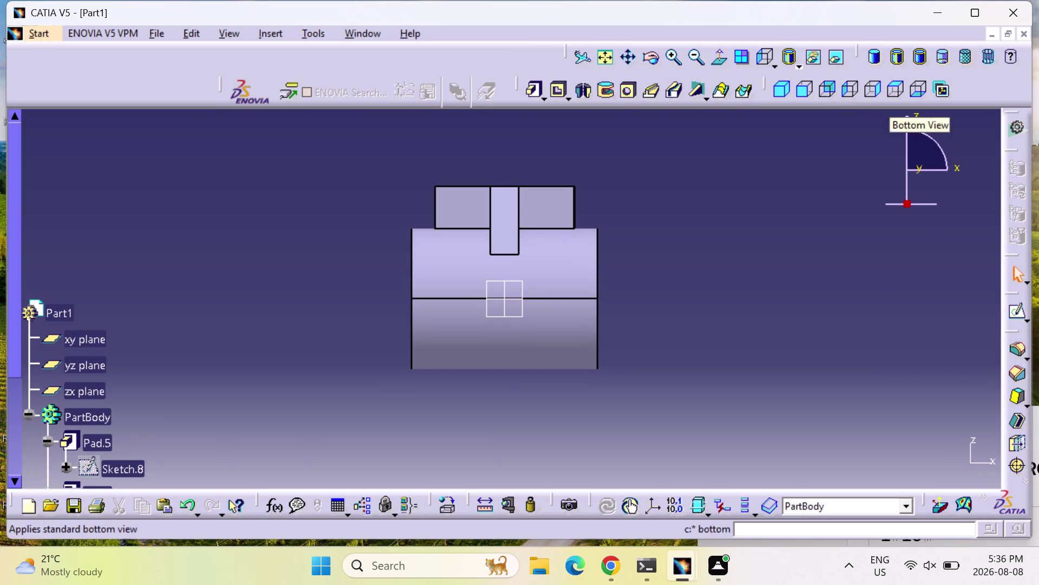
click(1012, 309)
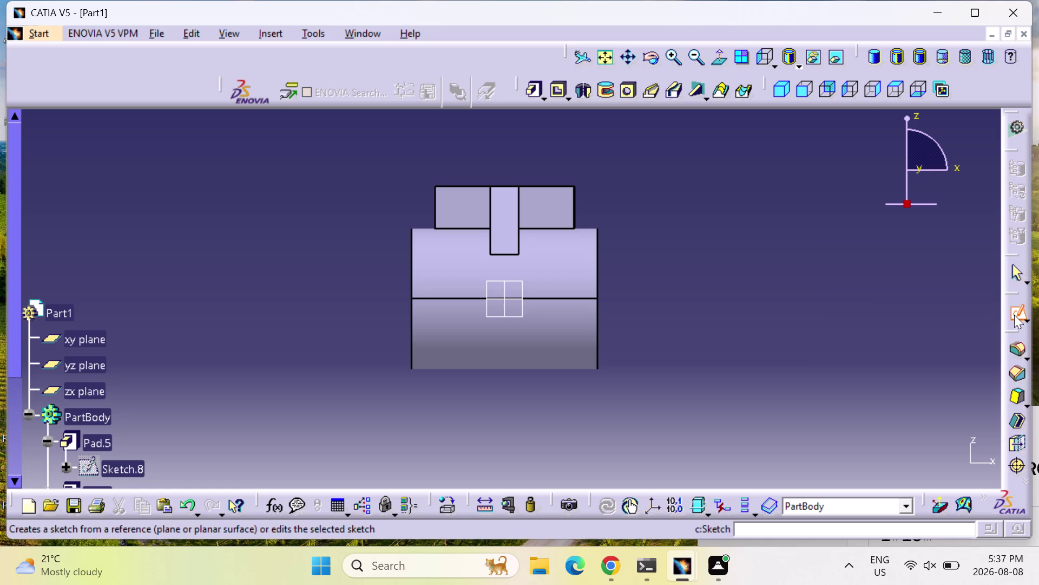
Open a sketch on the zx plane from the specification tree and start the Profile tool.
triple_click(1015, 315)
double_click(1015, 315)
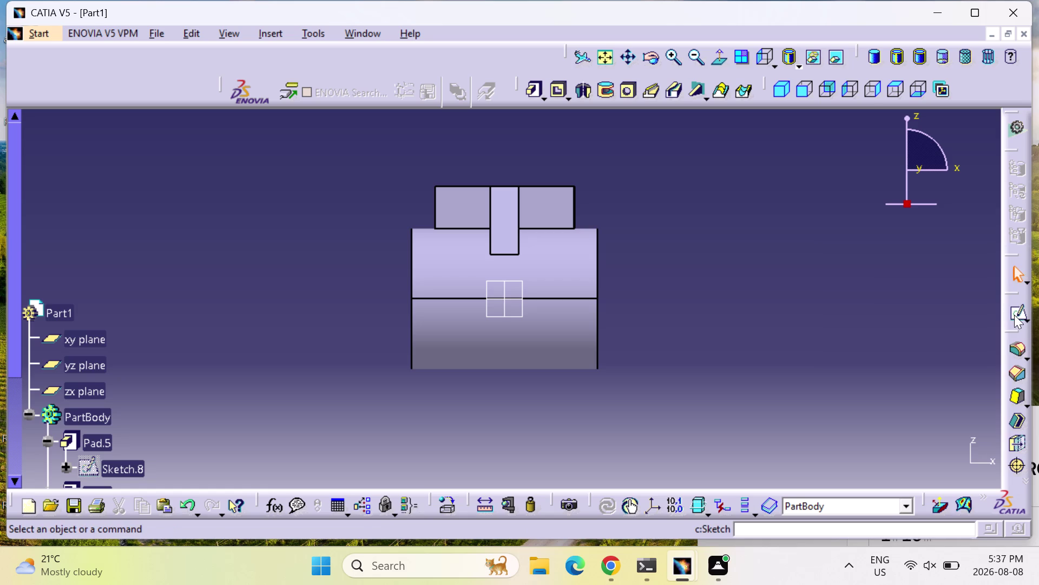
triple_click(1014, 312)
triple_click(1014, 311)
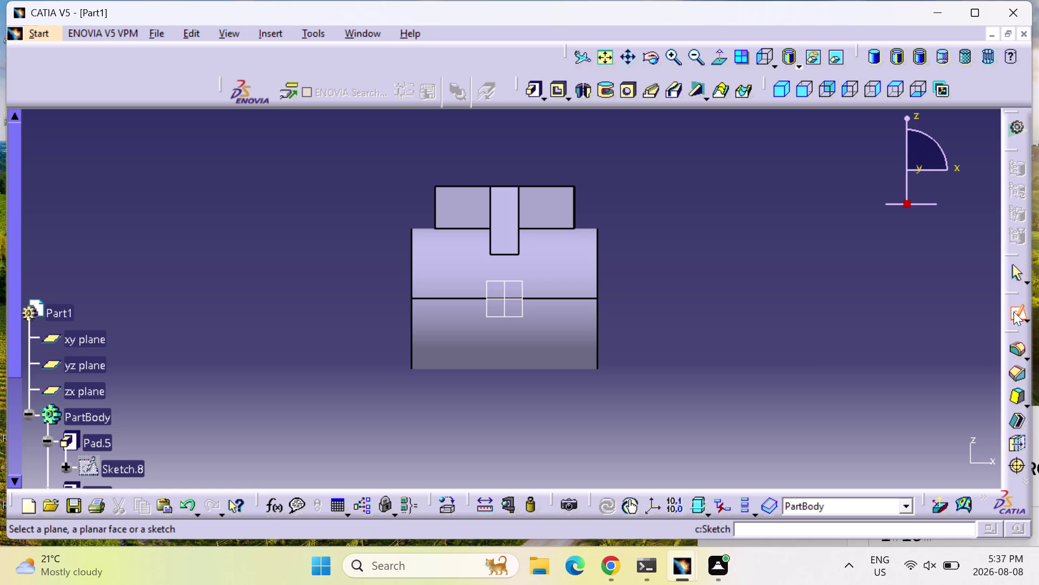
double_click(1013, 311)
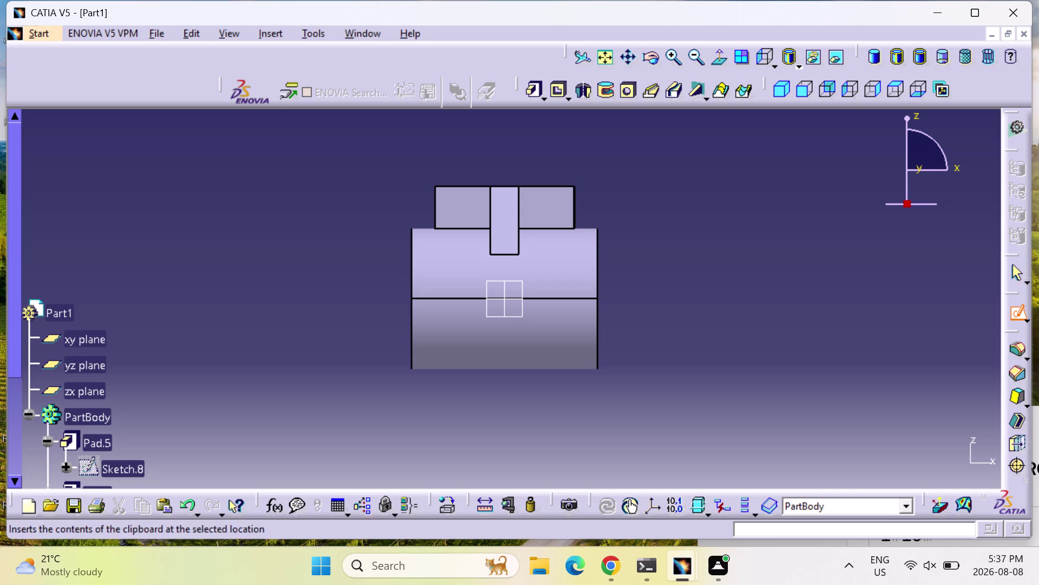
click(101, 392)
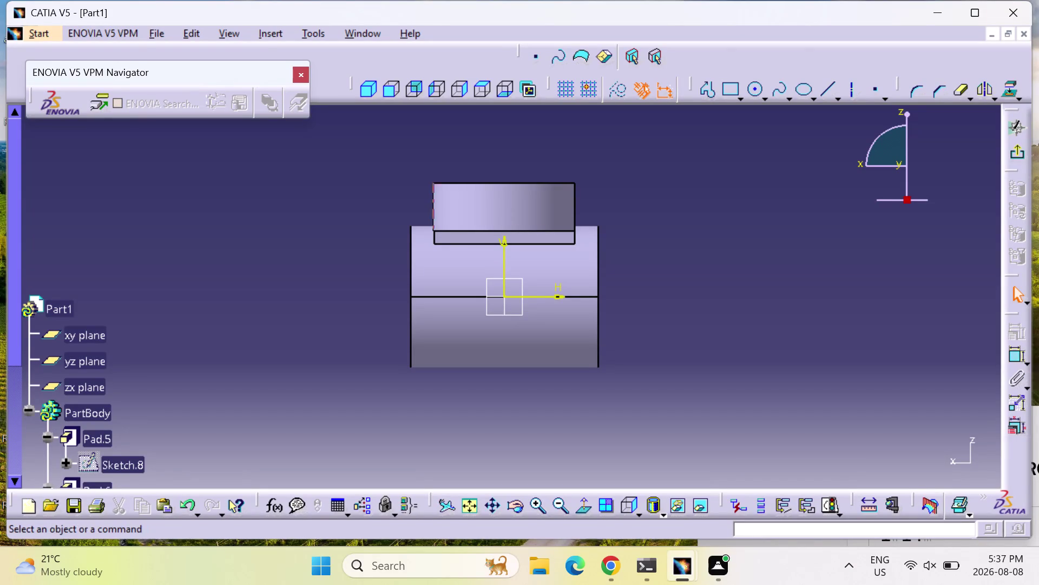
click(706, 88)
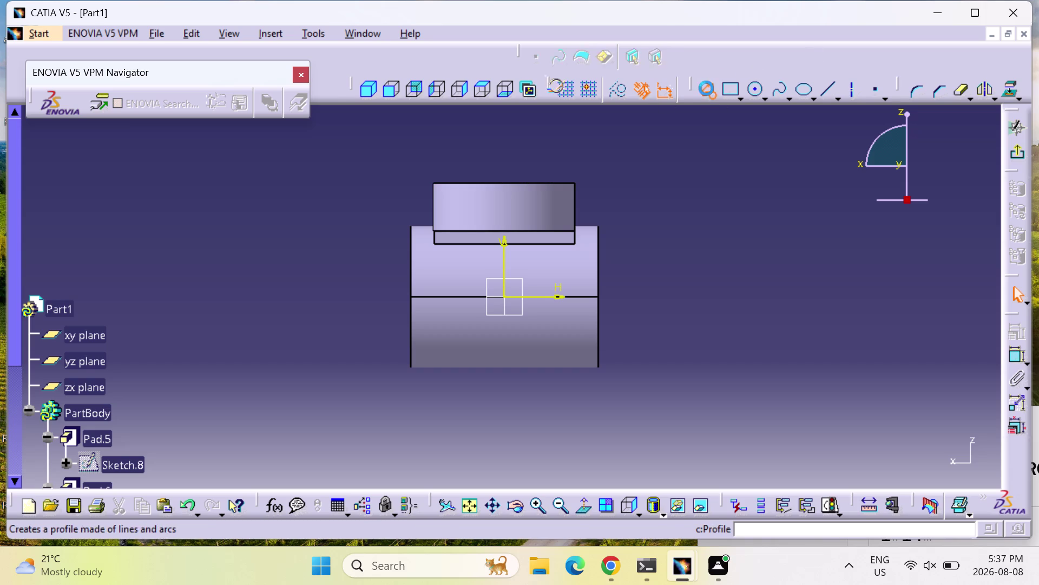
Sketch a closed four-line tapered profile above the bracket's upper block.
click(435, 182)
click(575, 186)
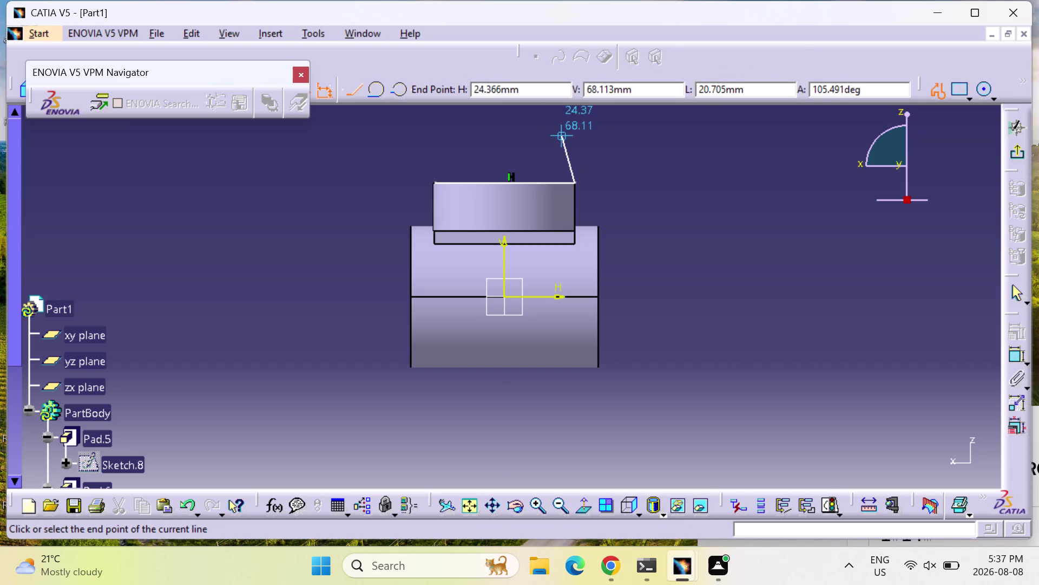
middle_drag(557, 134, 557, 253)
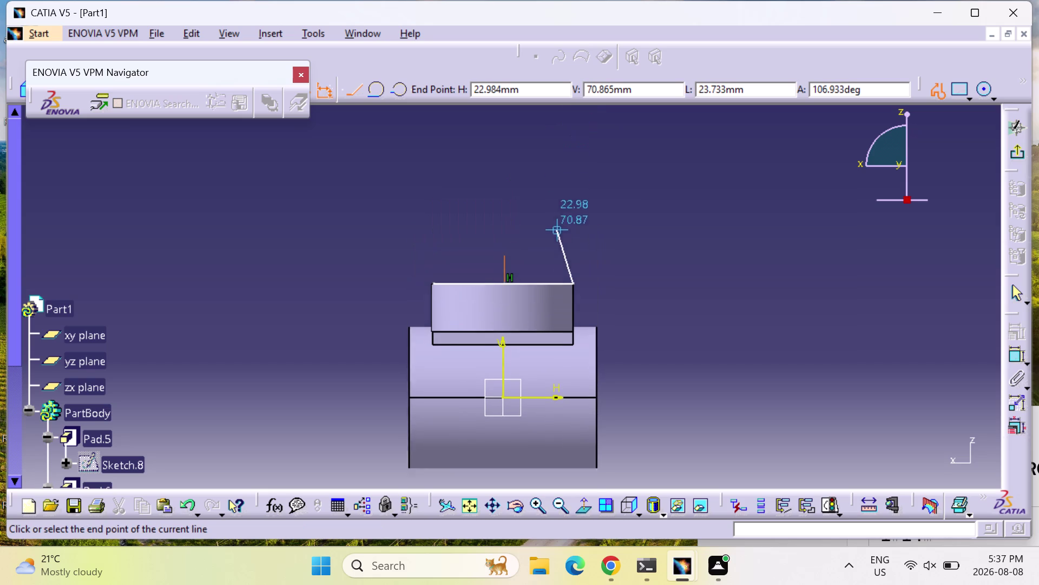
middle_drag(557, 253, 558, 268)
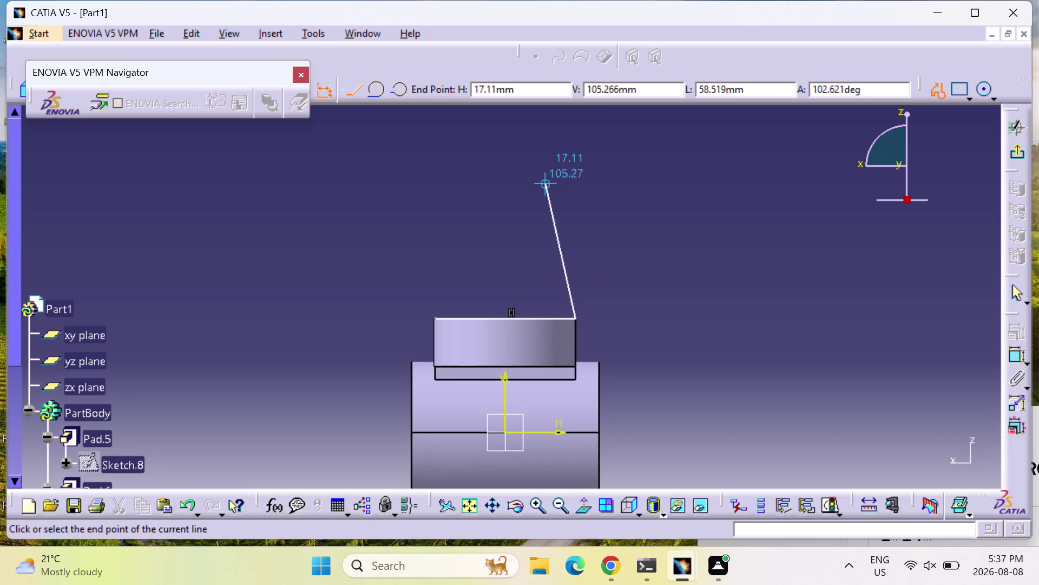
click(546, 187)
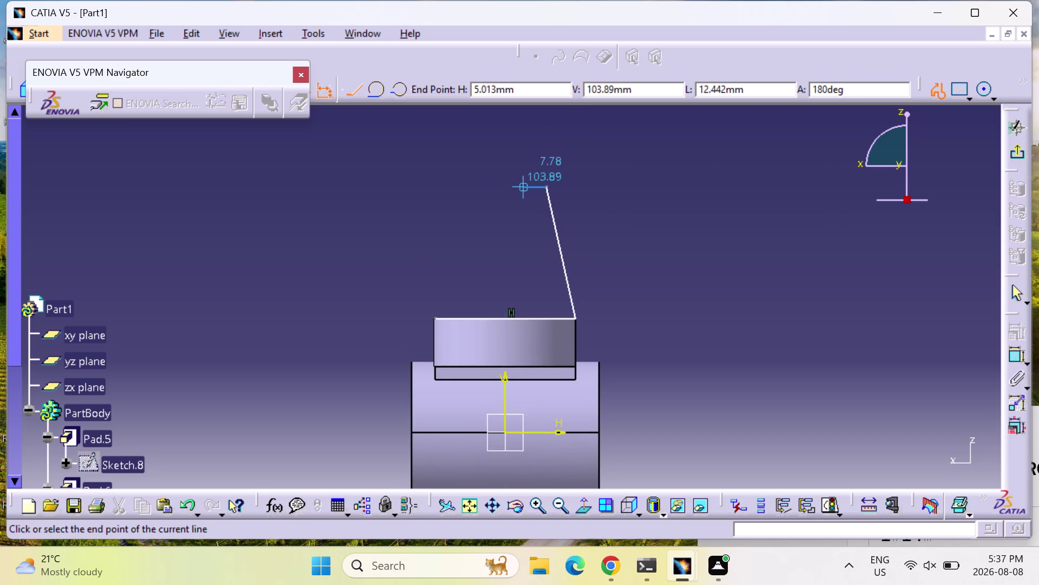
click(470, 187)
click(435, 322)
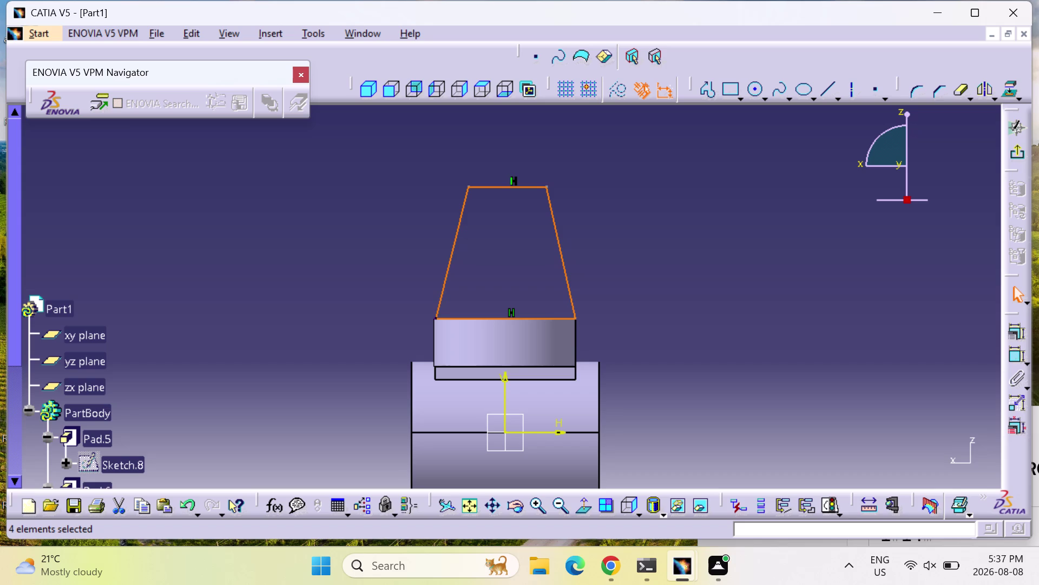
click(1014, 354)
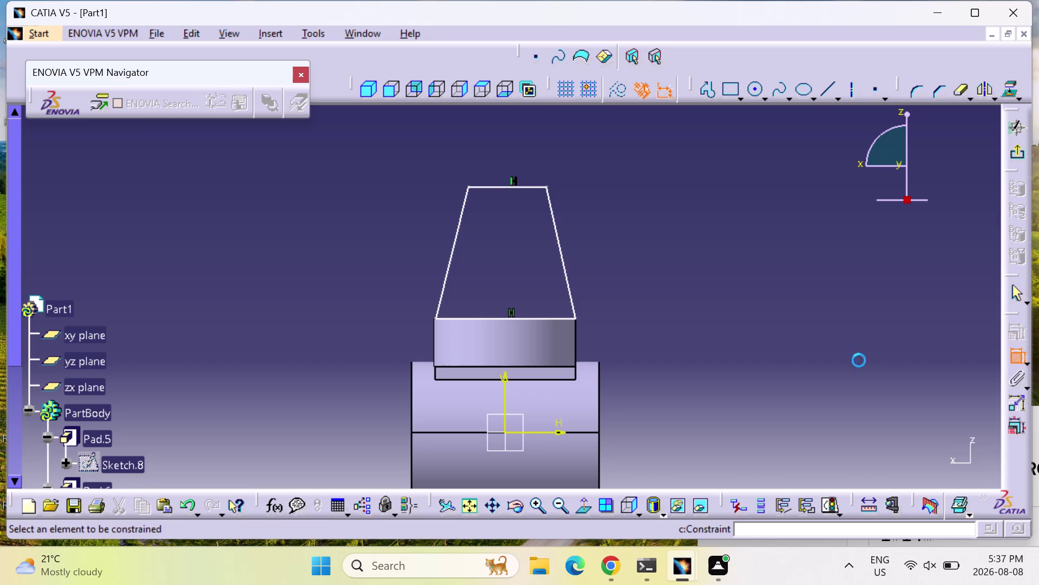
Add a length dimension to the trapezoid's bottom edge.
click(526, 317)
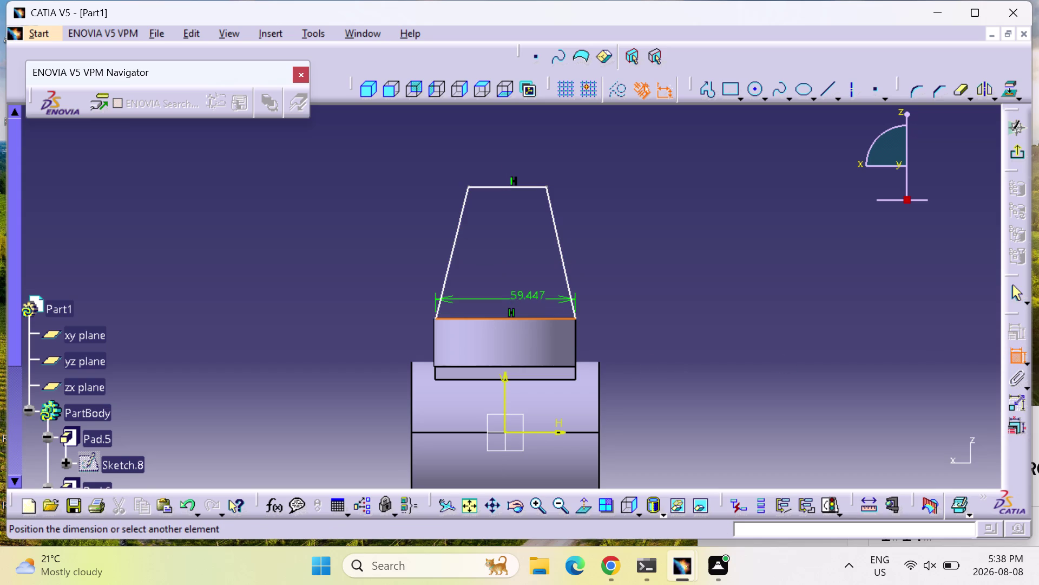
click(529, 297)
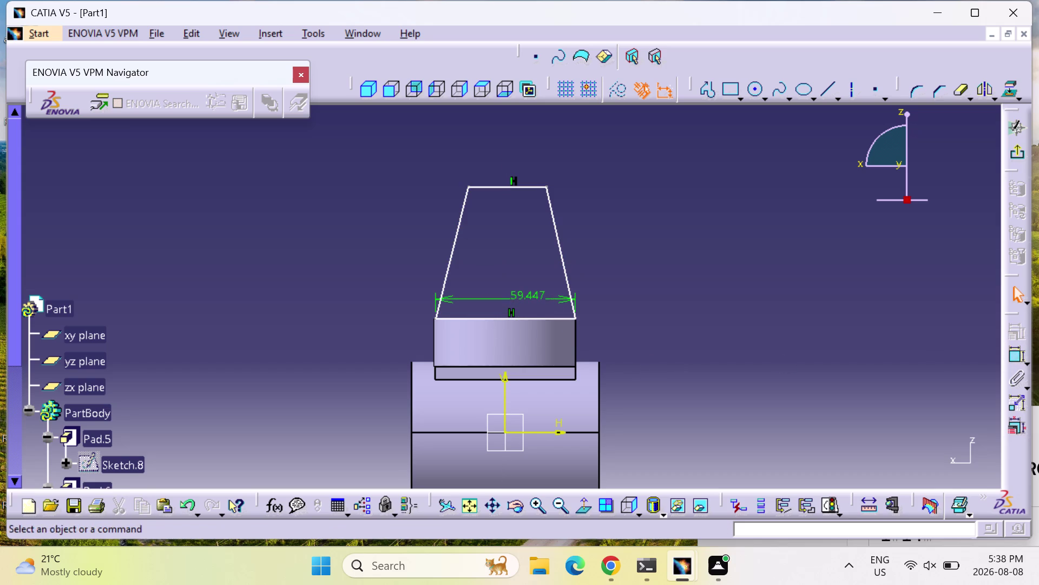
key(Escape)
key(Escape)
click(1019, 357)
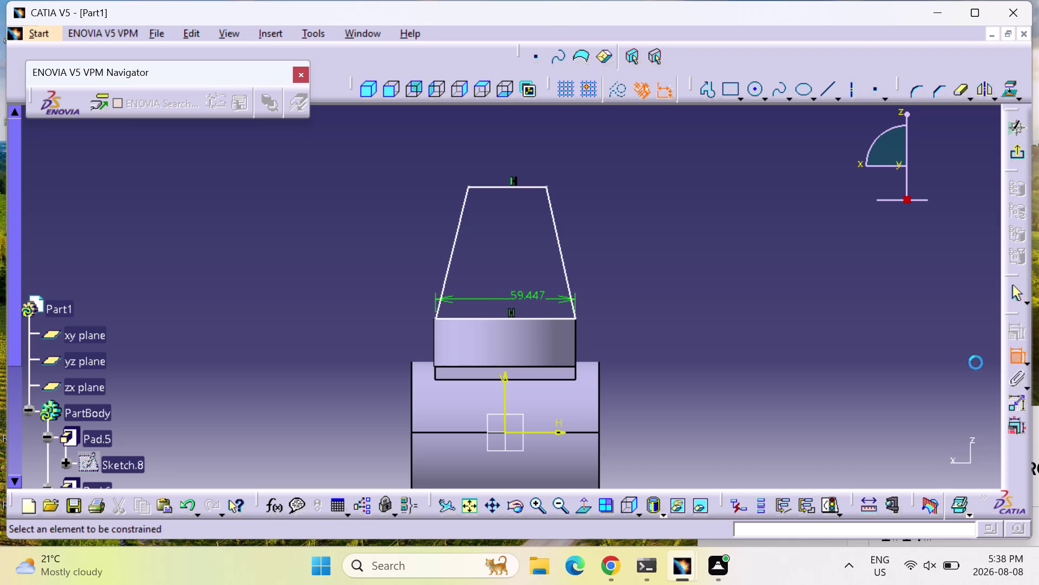
click(437, 318)
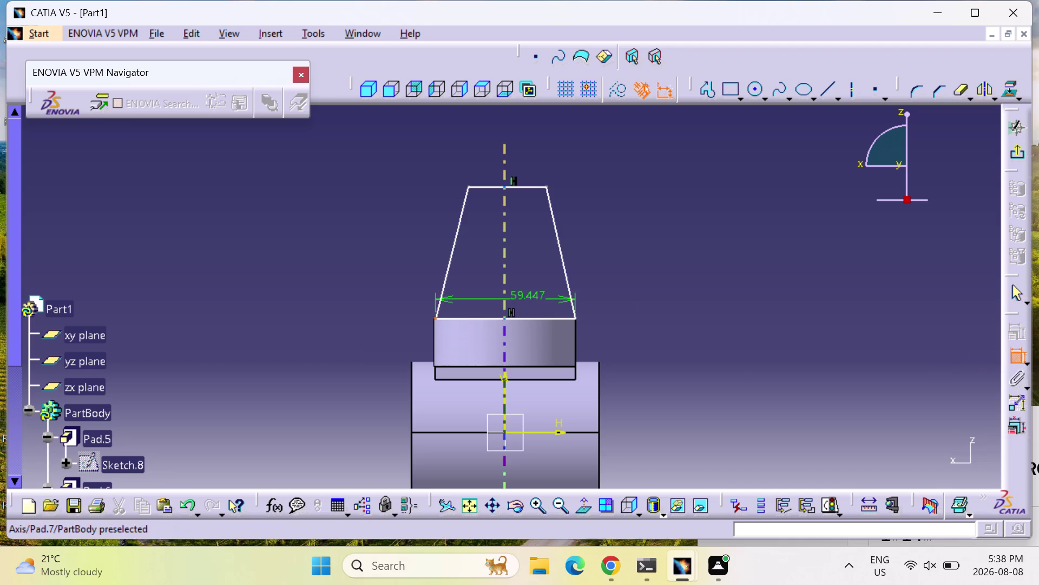
click(576, 317)
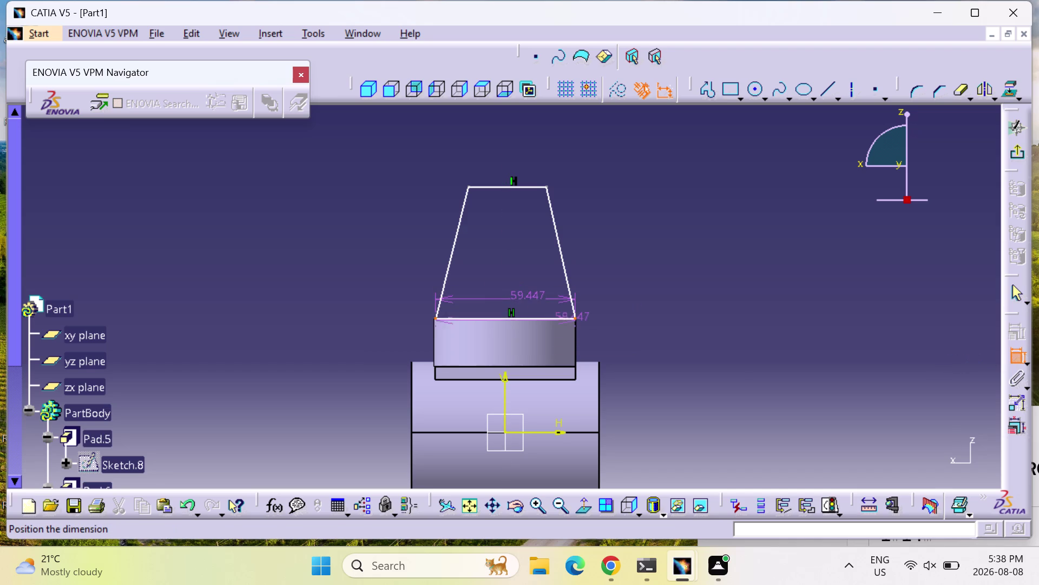
Make the bottom dimension symmetric about the vertical axis and set it to 60 mm.
right_click(523, 317)
click(584, 276)
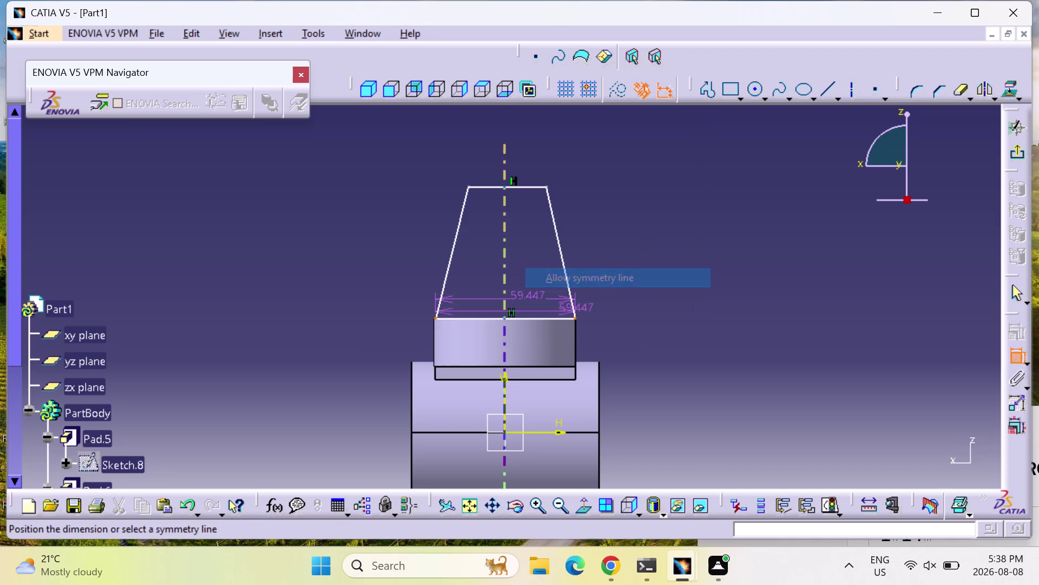
click(504, 396)
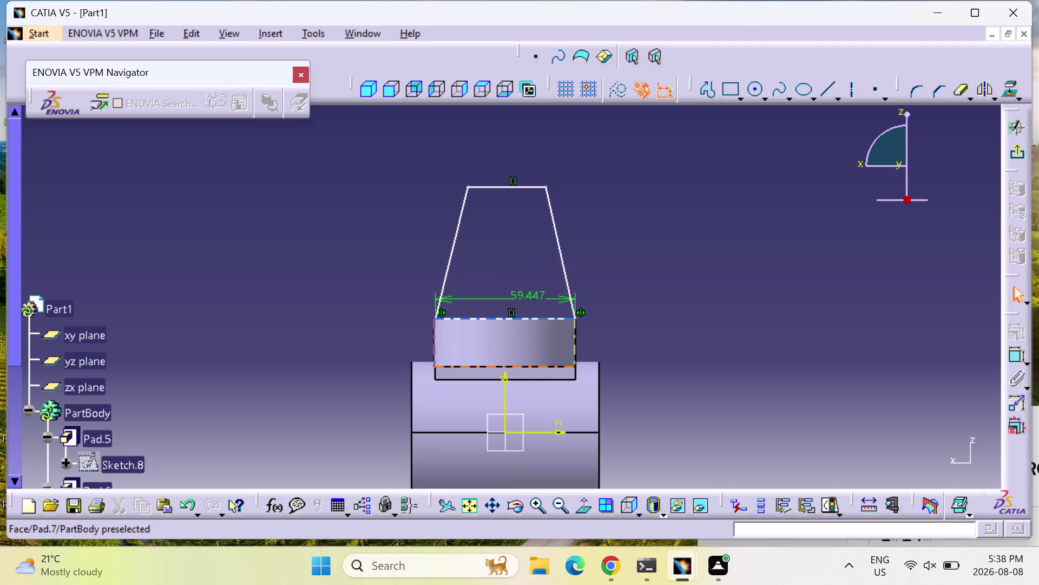
double_click(538, 293)
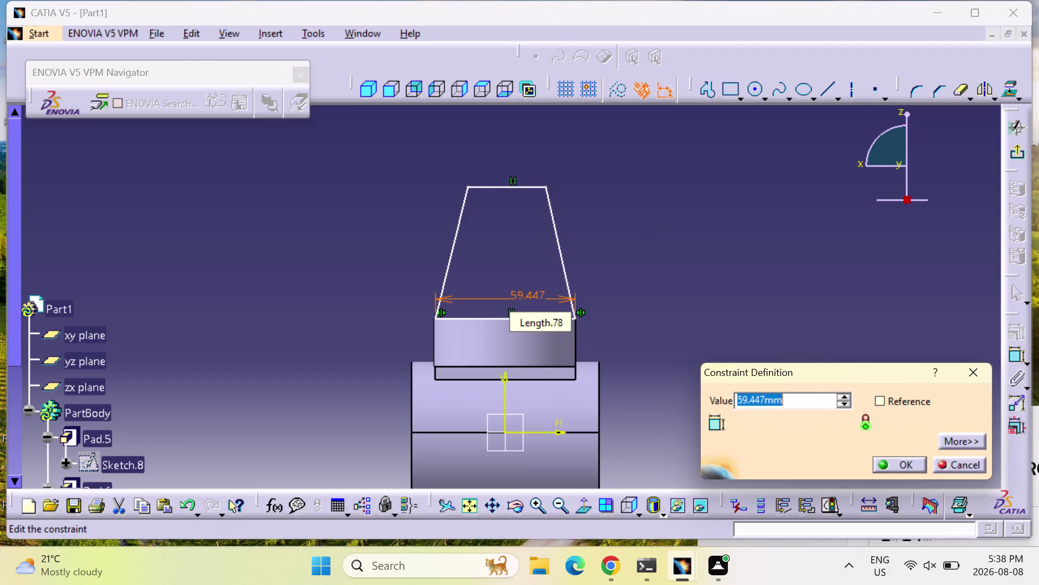
text(60)
key(Return)
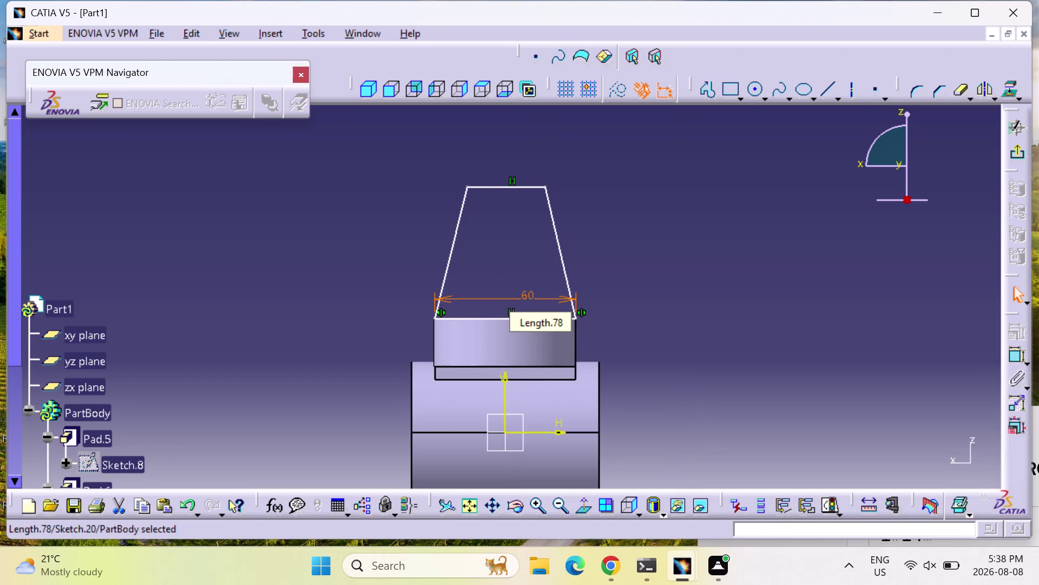
Add a 33.18 width dimension across the trapezoid's top edge.
click(1012, 353)
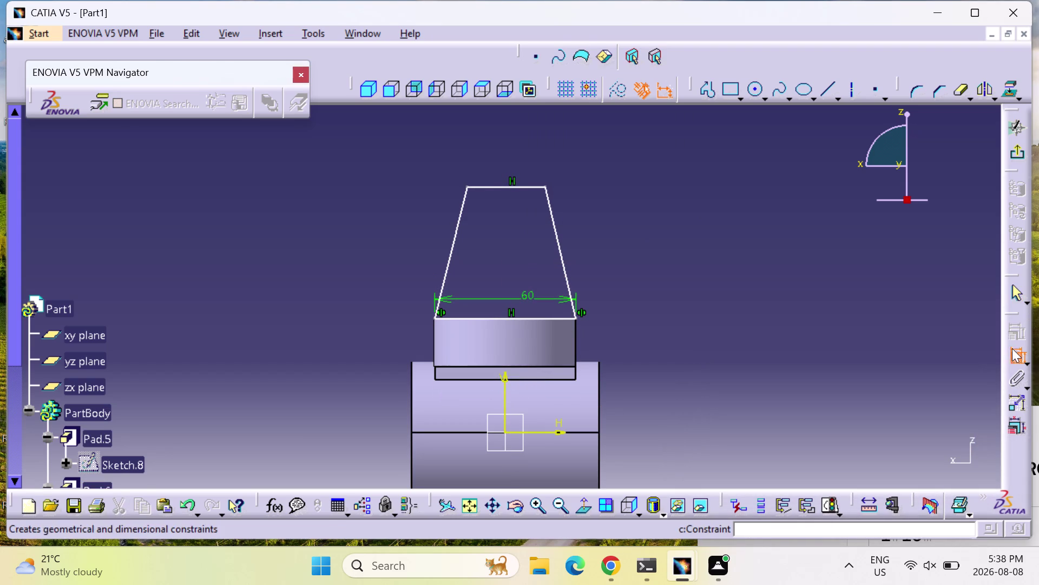
click(512, 187)
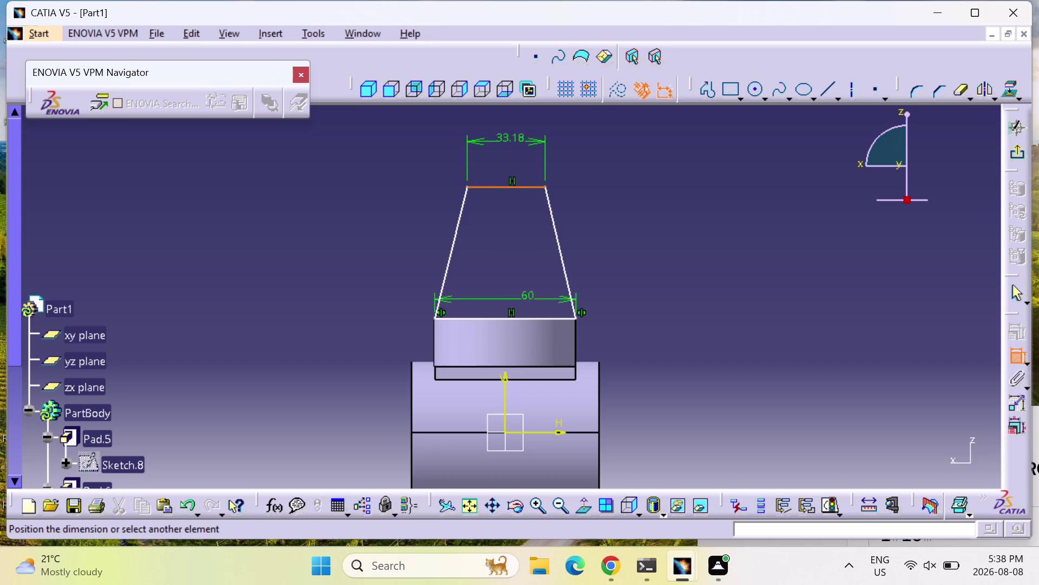
click(497, 157)
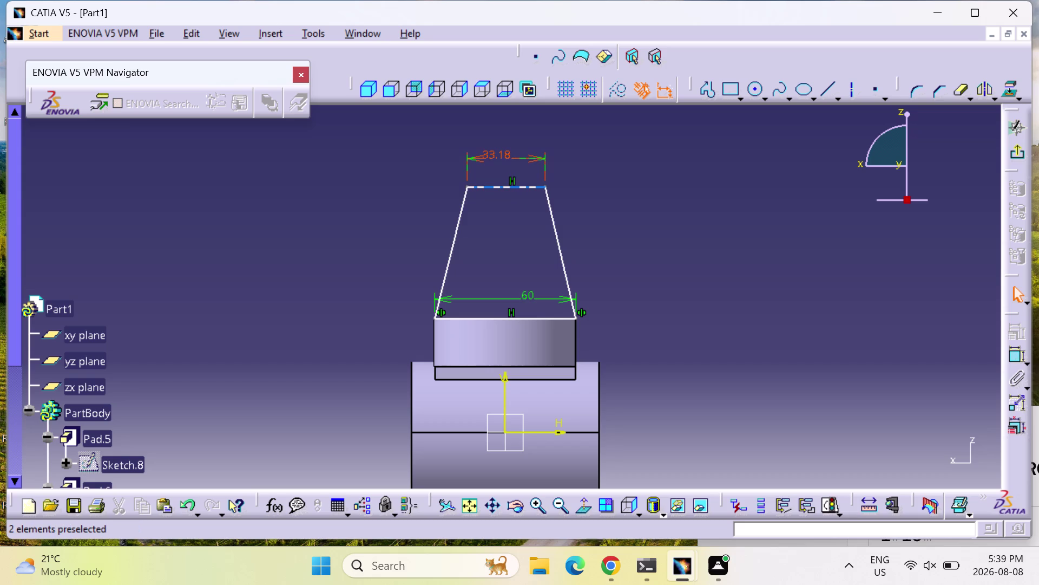
Change the top edge dimension to 40 mm.
double_click(501, 153)
text(4)
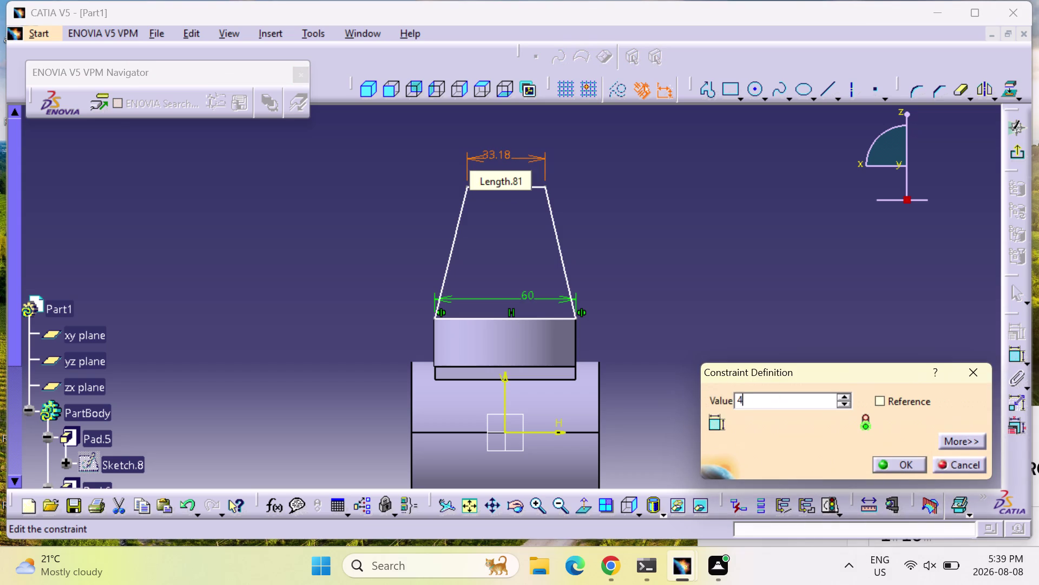
text(0)
key(Return)
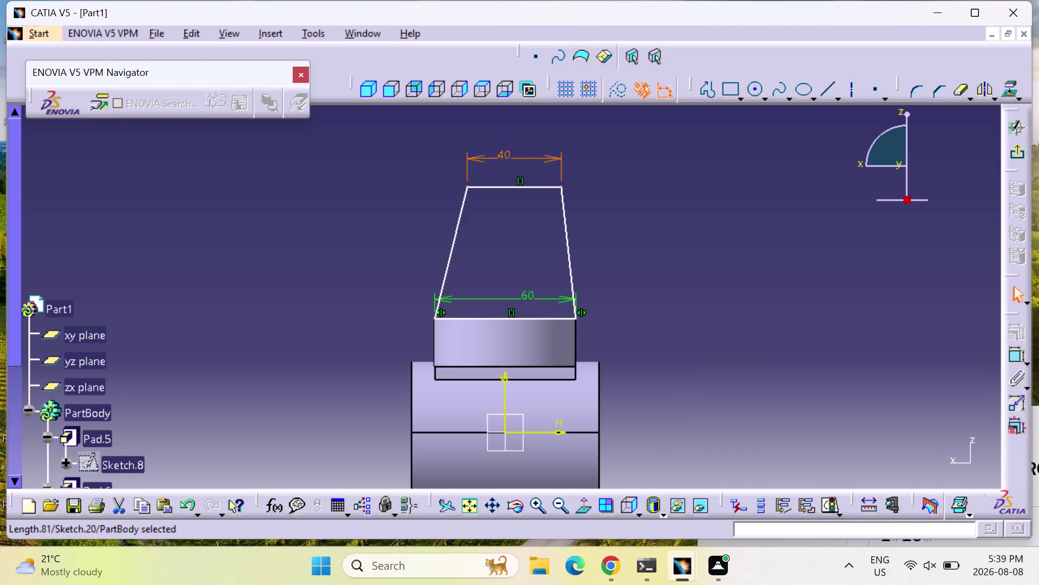
Make the top dimension symmetric about the vertical axis and exit the sketch.
click(1016, 354)
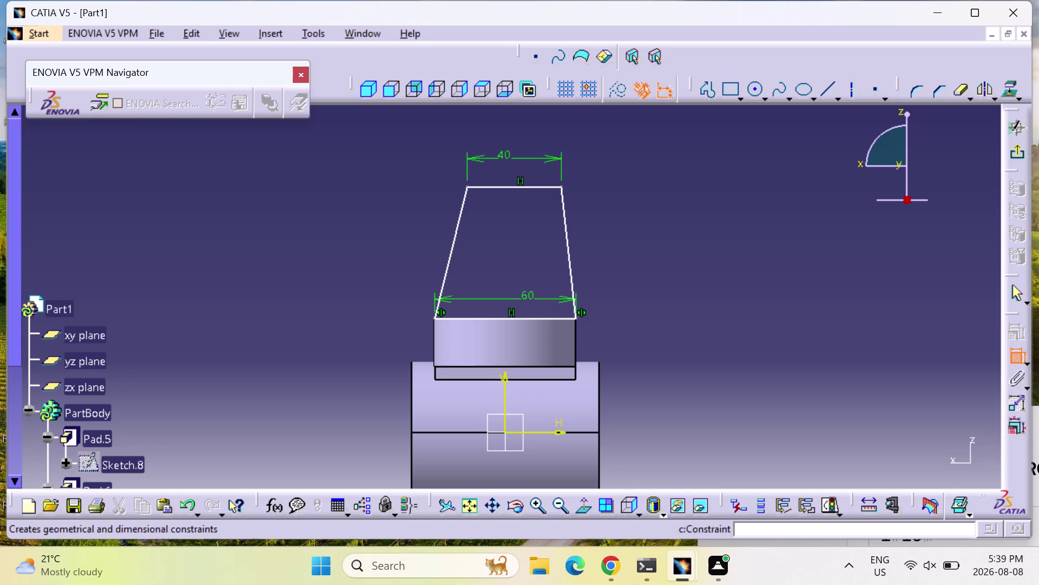
click(468, 186)
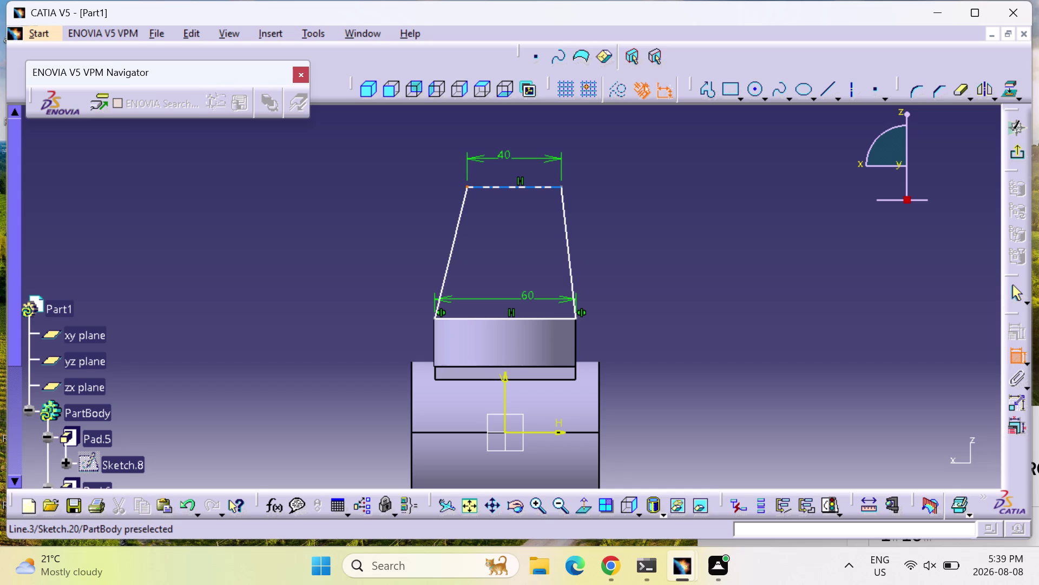
click(561, 187)
right_click(511, 256)
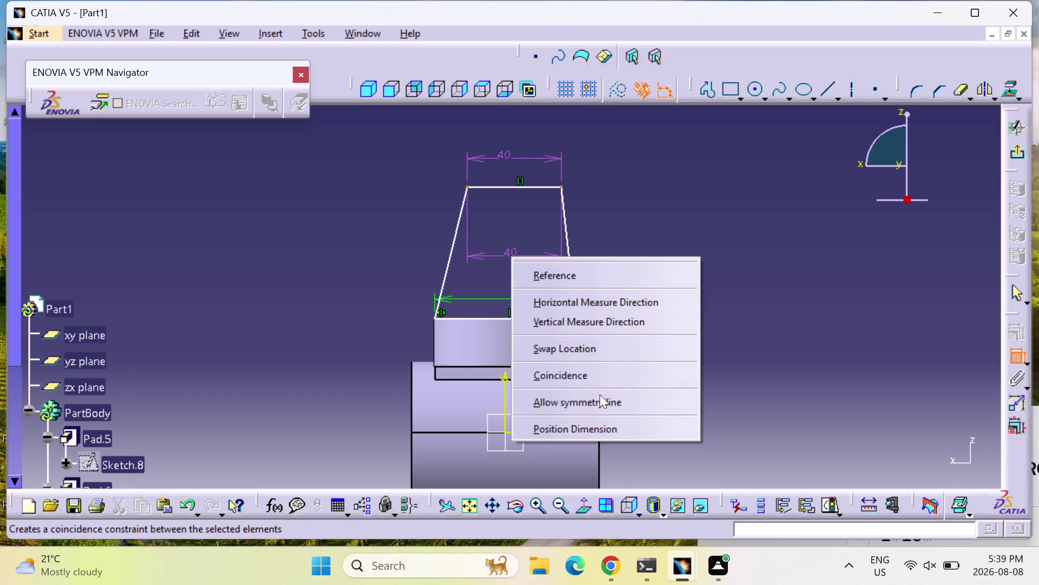
click(600, 401)
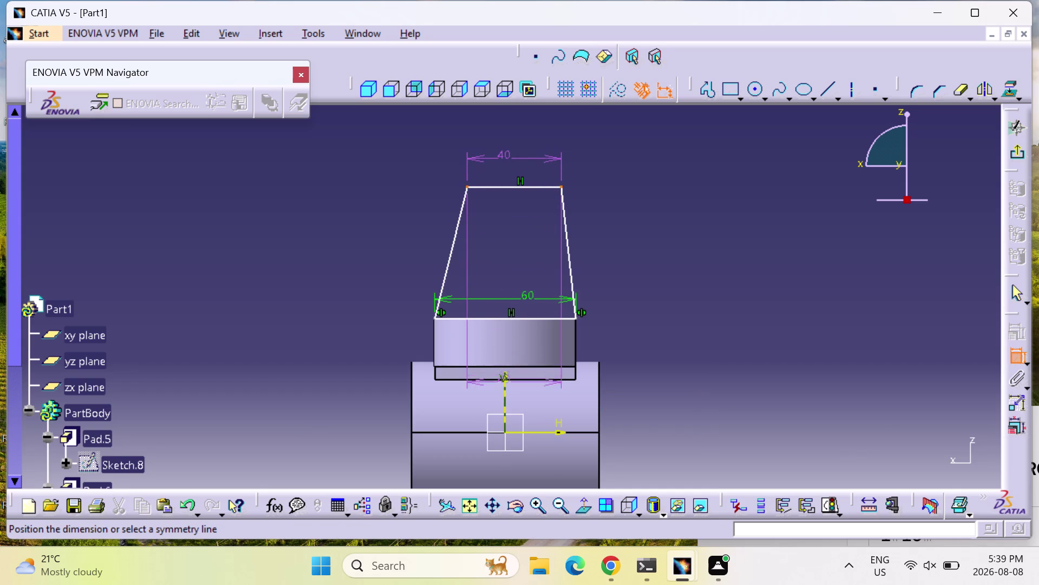
click(504, 384)
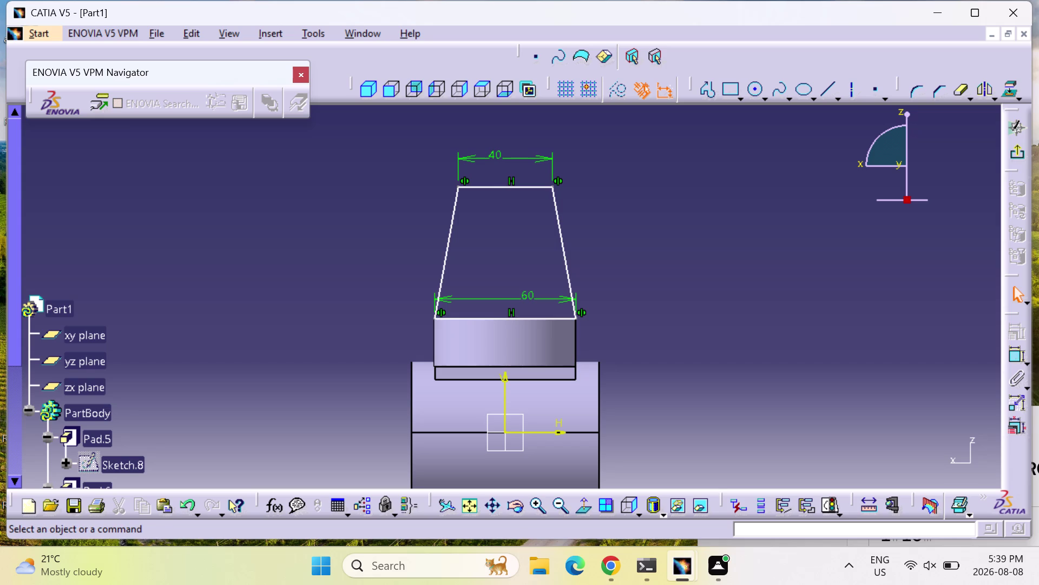
click(1023, 152)
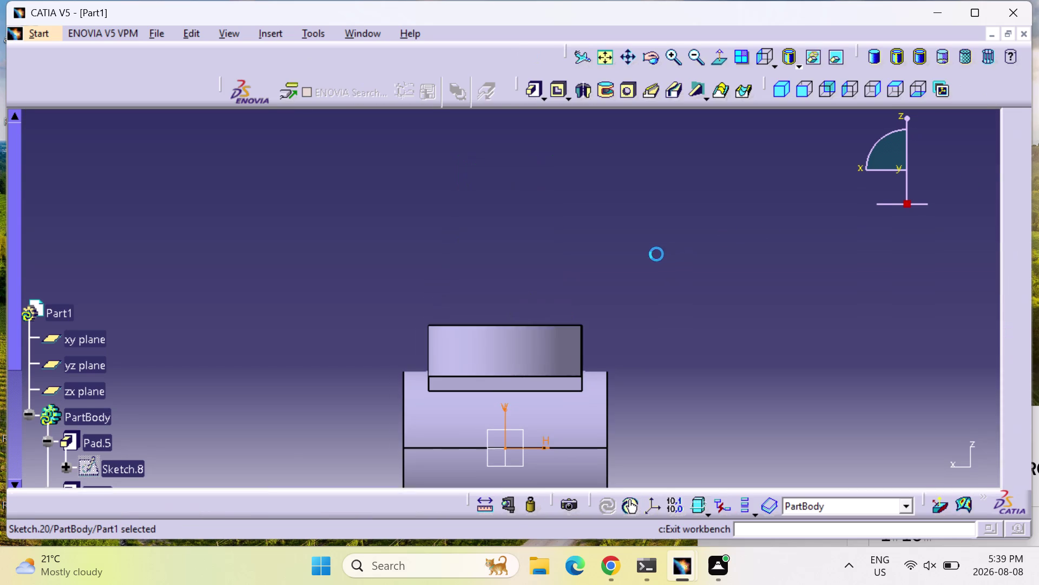
middle_drag(673, 282, 508, 319)
right_drag(655, 286, 507, 319)
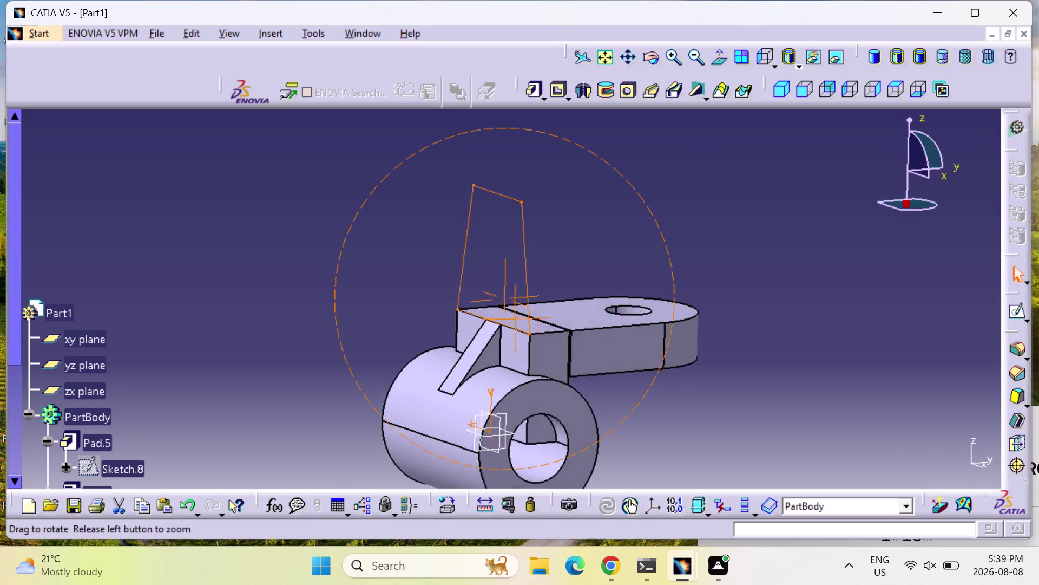
middle_drag(508, 319, 400, 262)
right_drag(508, 319, 401, 262)
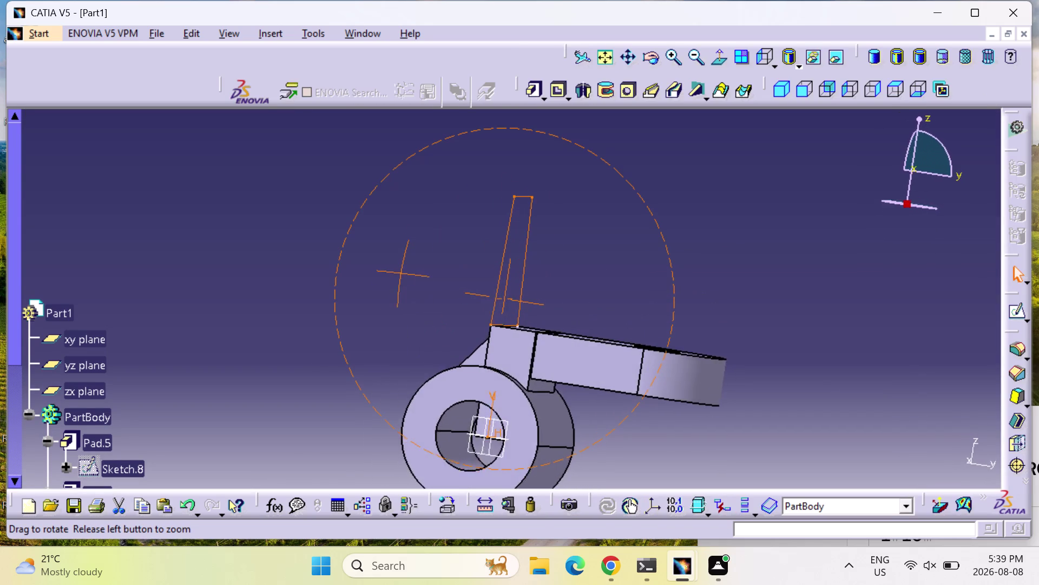
middle_drag(401, 262, 492, 333)
right_drag(401, 262, 492, 333)
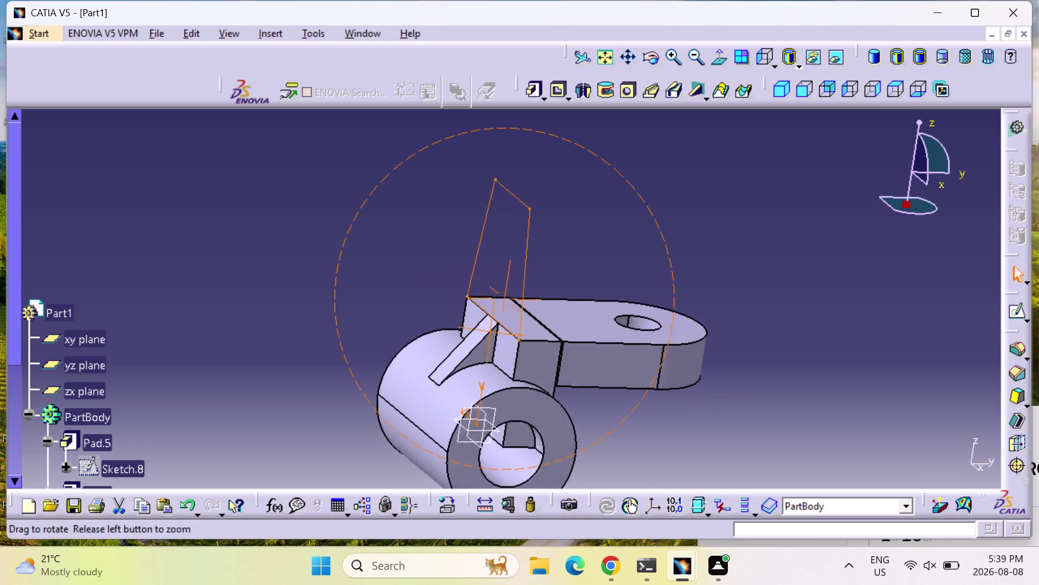
middle_drag(493, 332, 530, 359)
right_drag(492, 333, 530, 359)
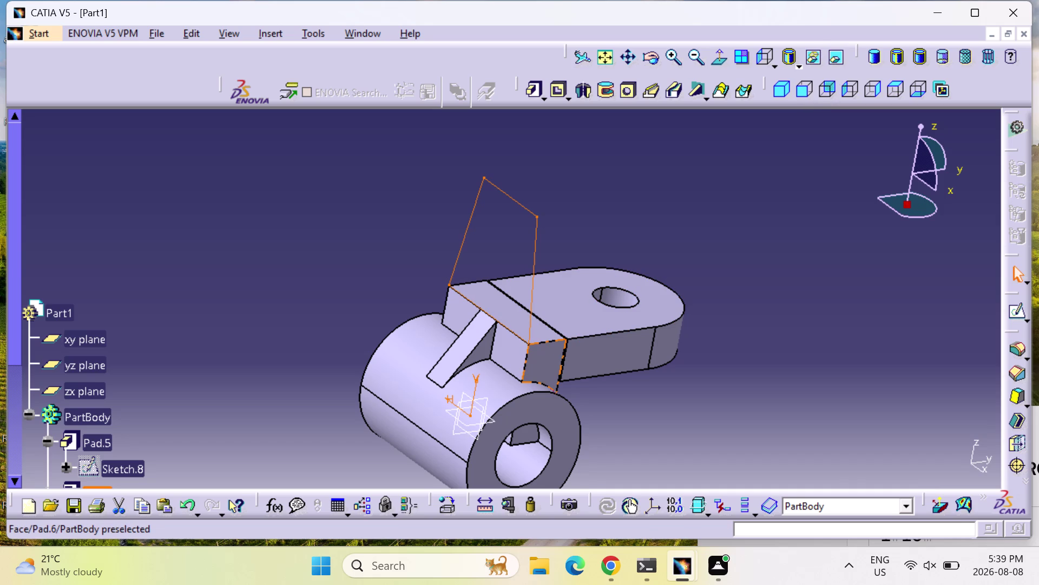
middle_drag(655, 415, 659, 413)
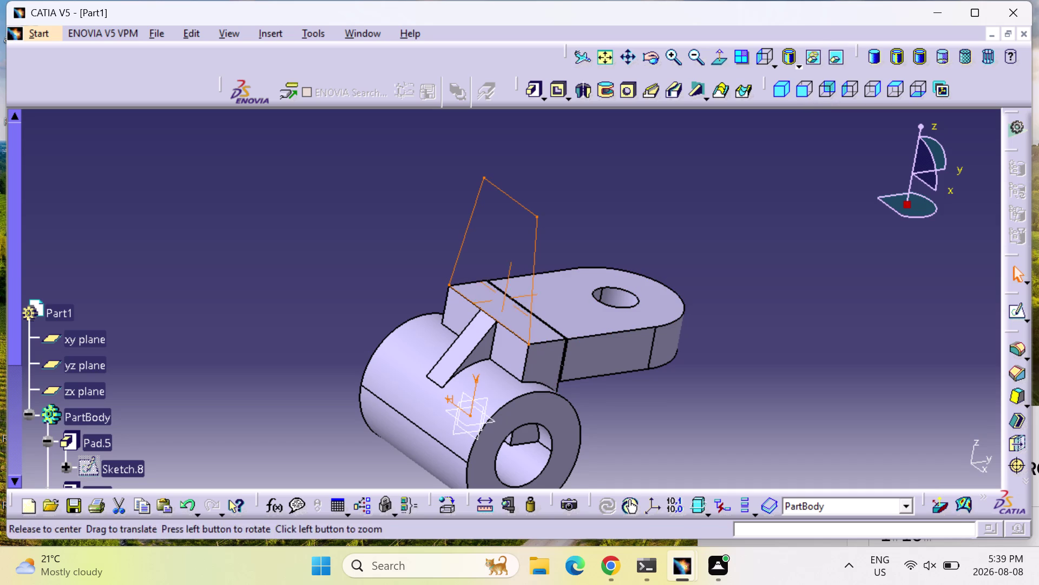
middle_drag(658, 413, 442, 371)
right_drag(655, 413, 442, 372)
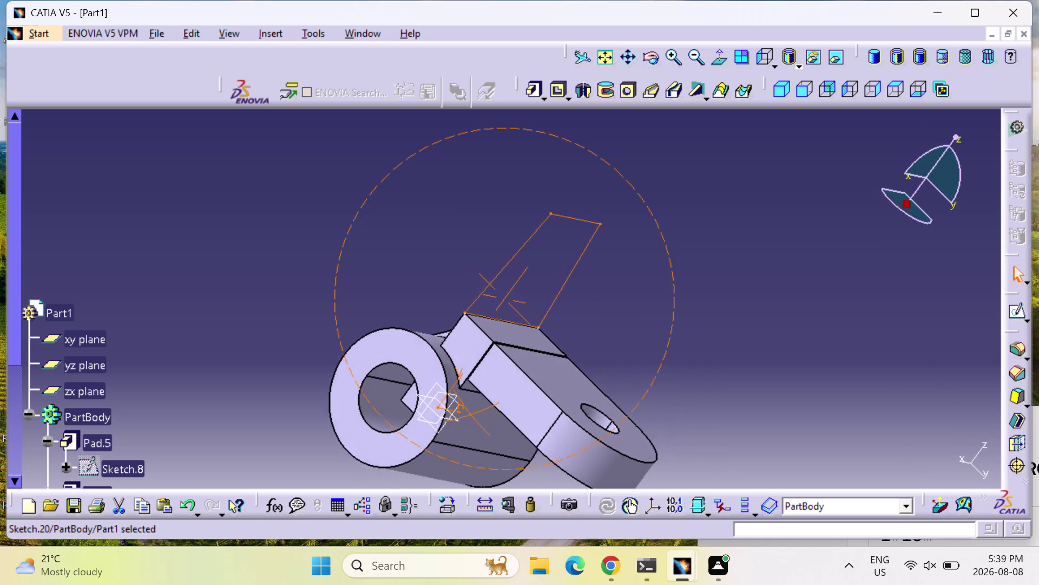
middle_drag(442, 372, 421, 362)
right_drag(442, 372, 421, 362)
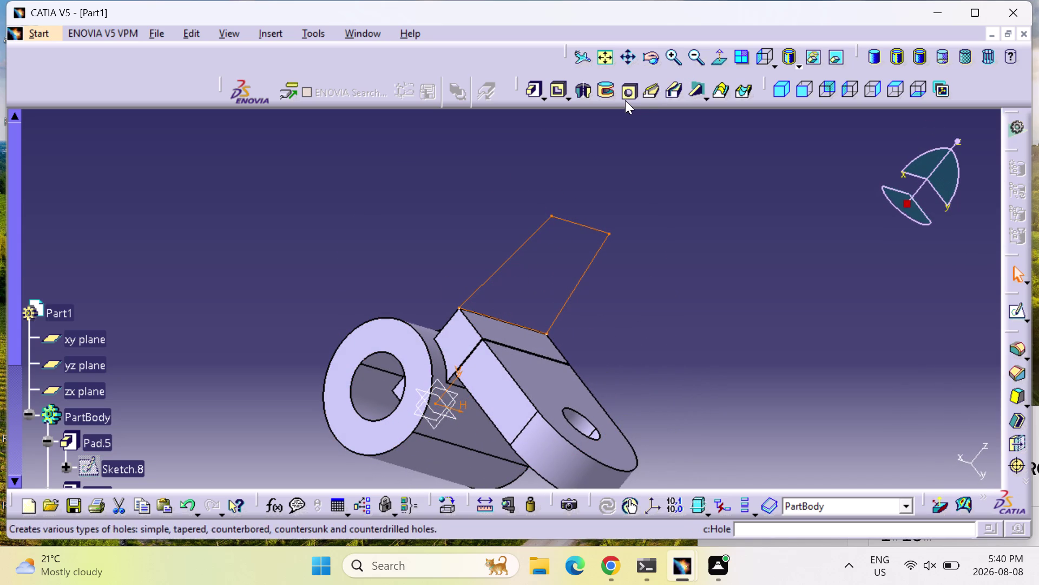
click(589, 91)
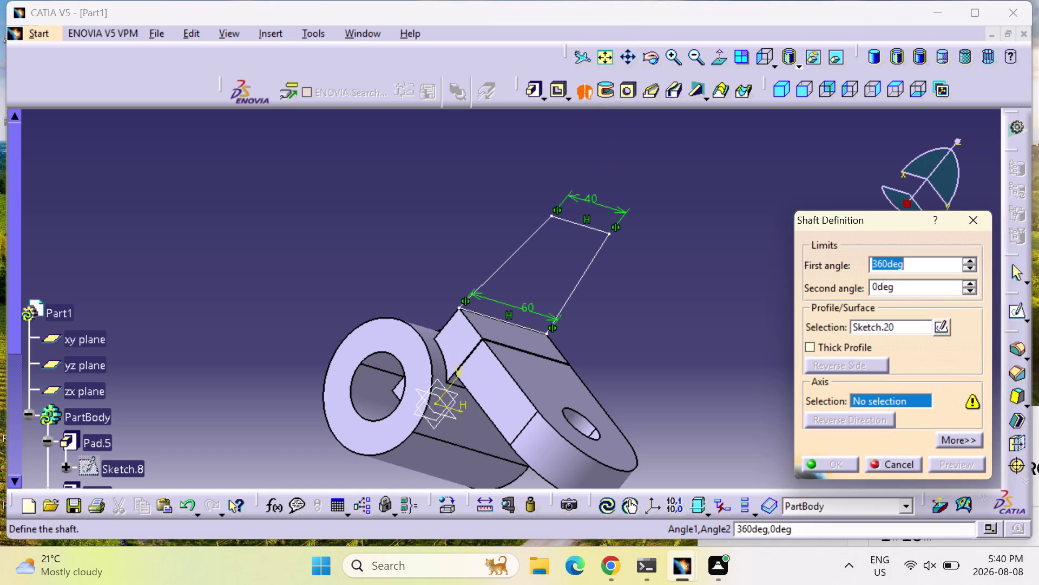
click(891, 329)
click(571, 292)
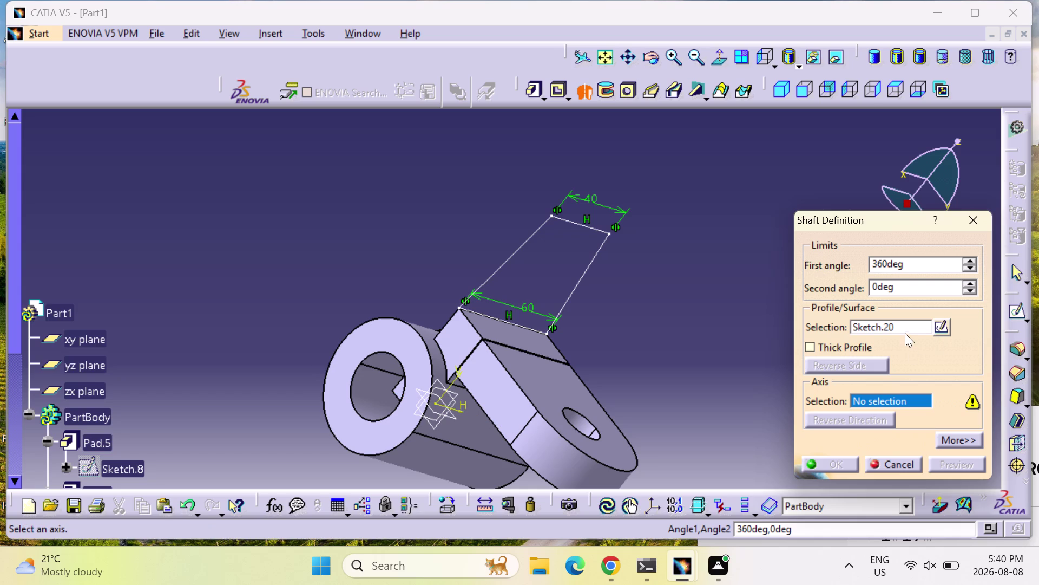
click(944, 325)
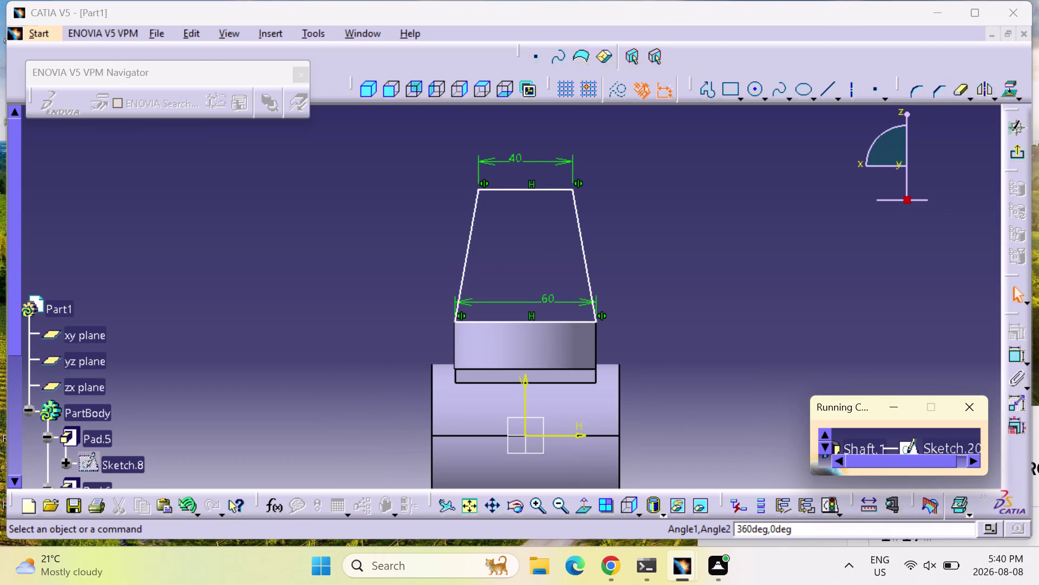
Reselect Sketch.20 as the shaft profile, choose V Direction as axis, and dismiss the intersection error.
middle_drag(721, 327, 648, 314)
right_drag(718, 328, 648, 314)
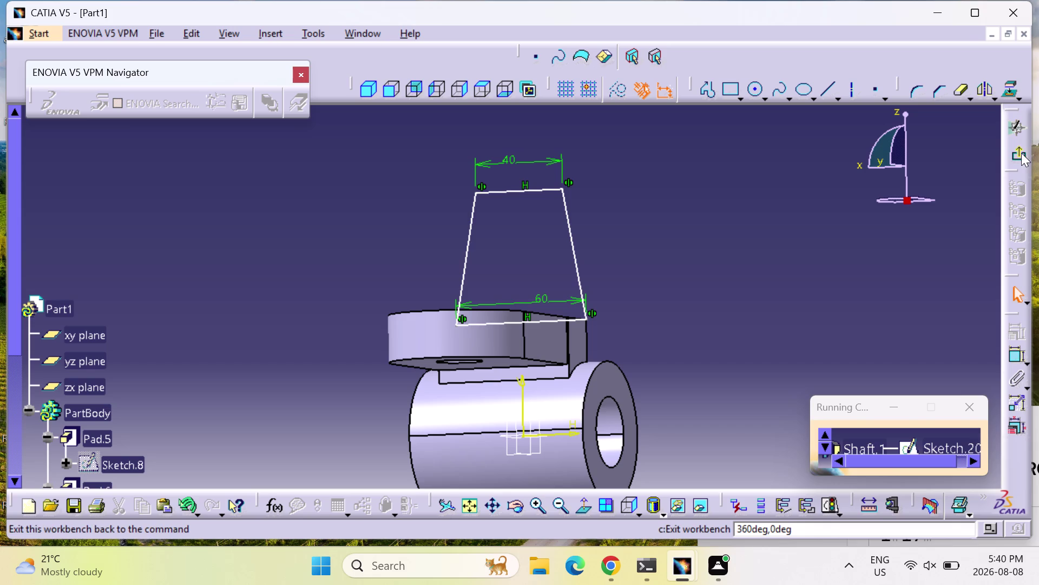
click(1021, 152)
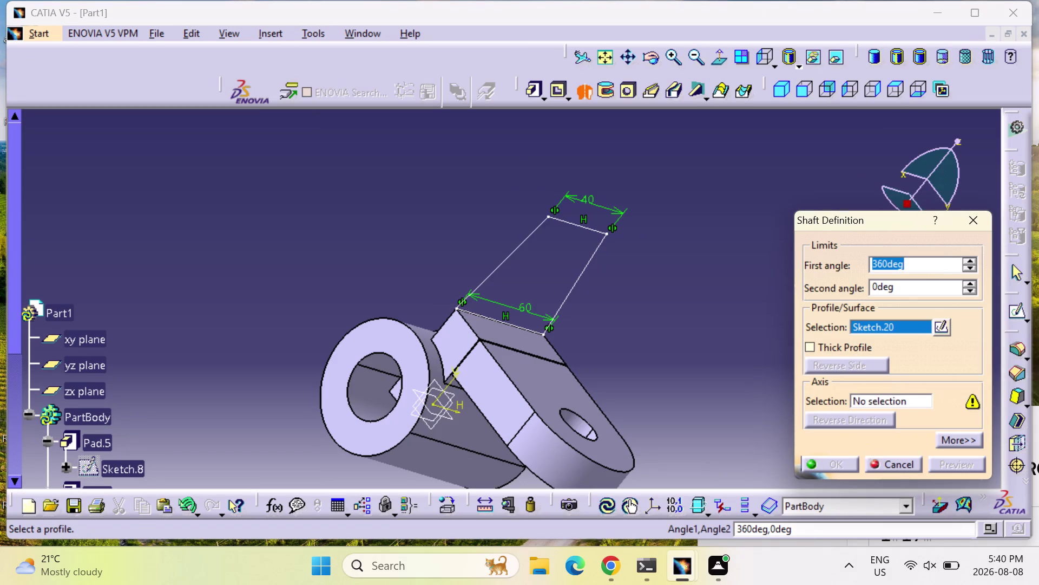
click(436, 388)
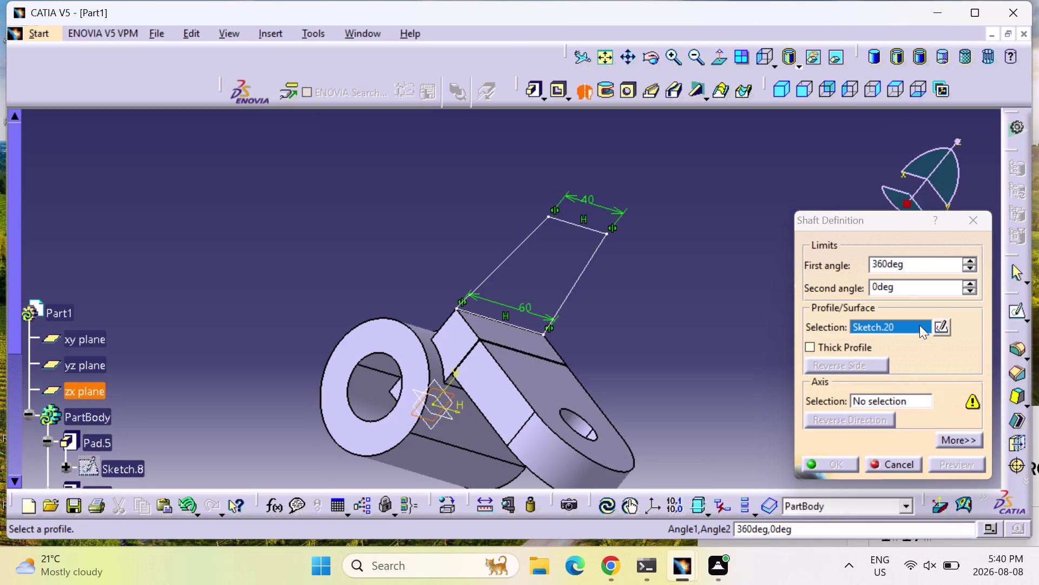
click(889, 400)
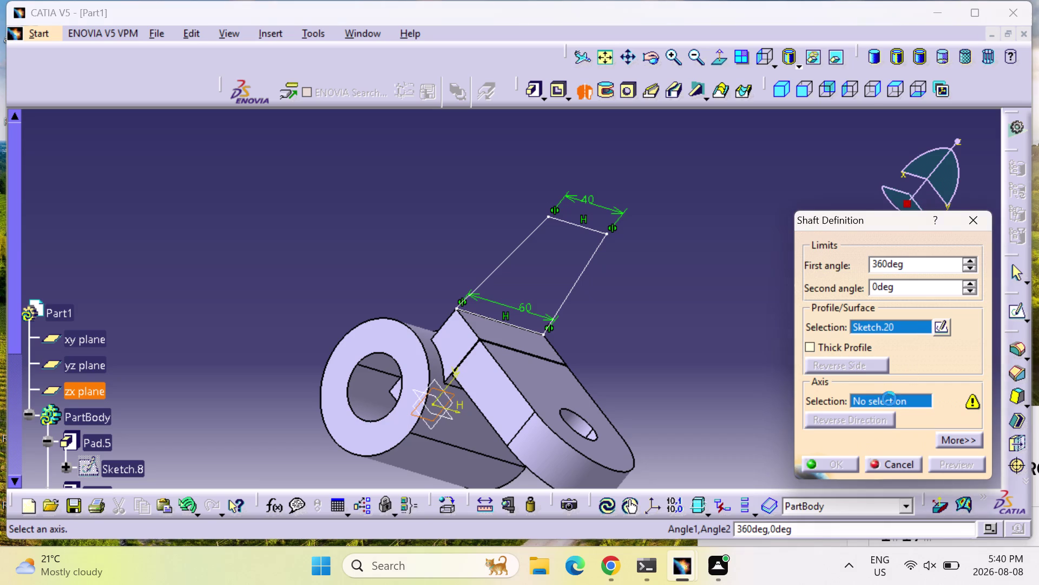
click(436, 390)
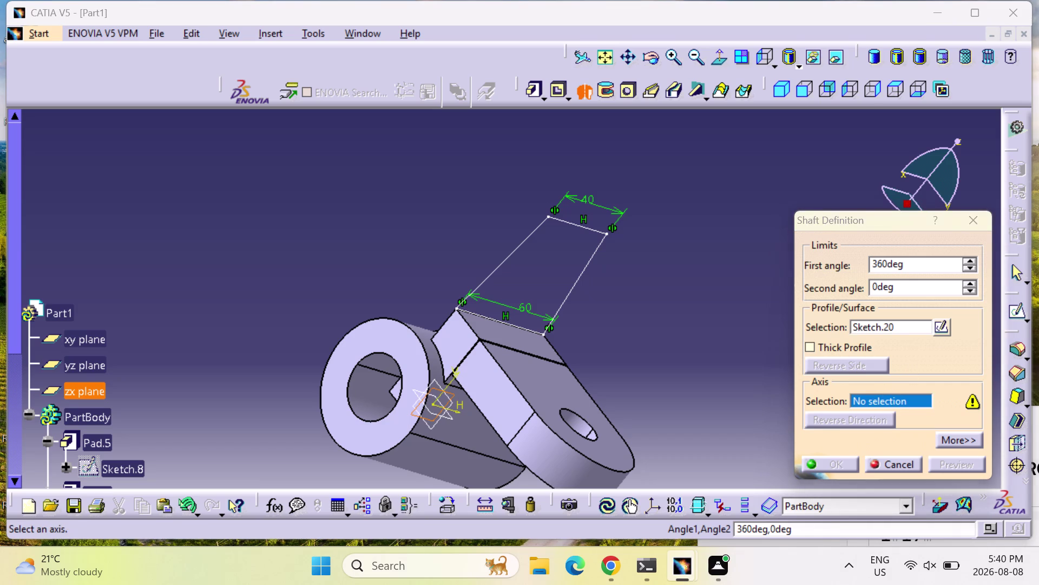
click(452, 383)
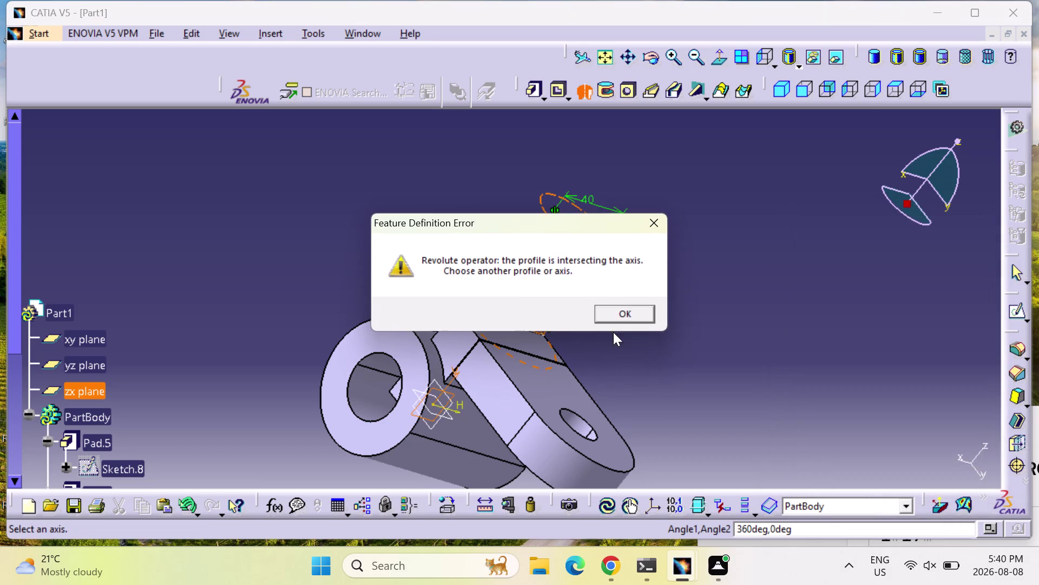
click(632, 315)
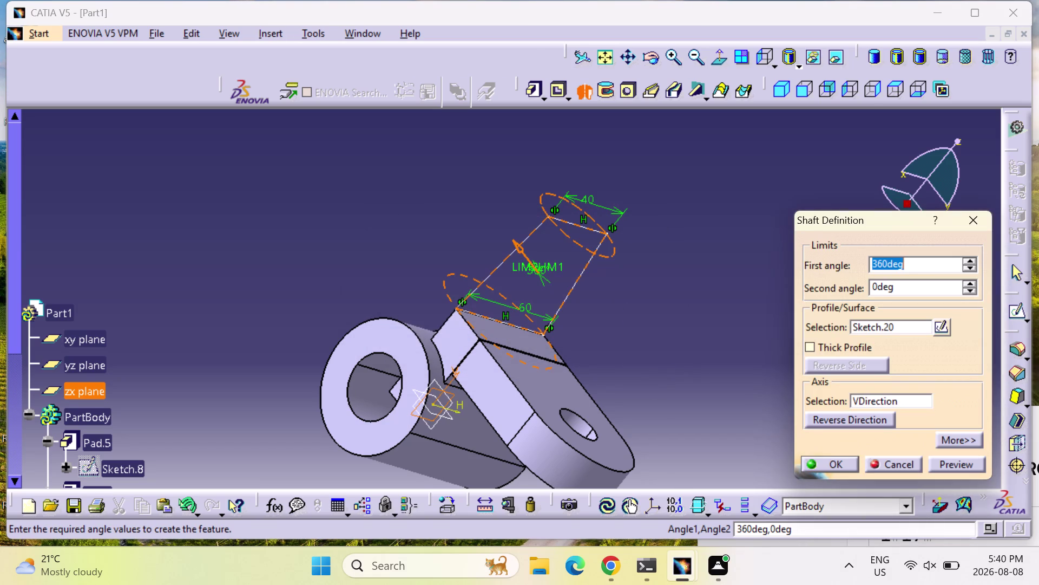
click(951, 463)
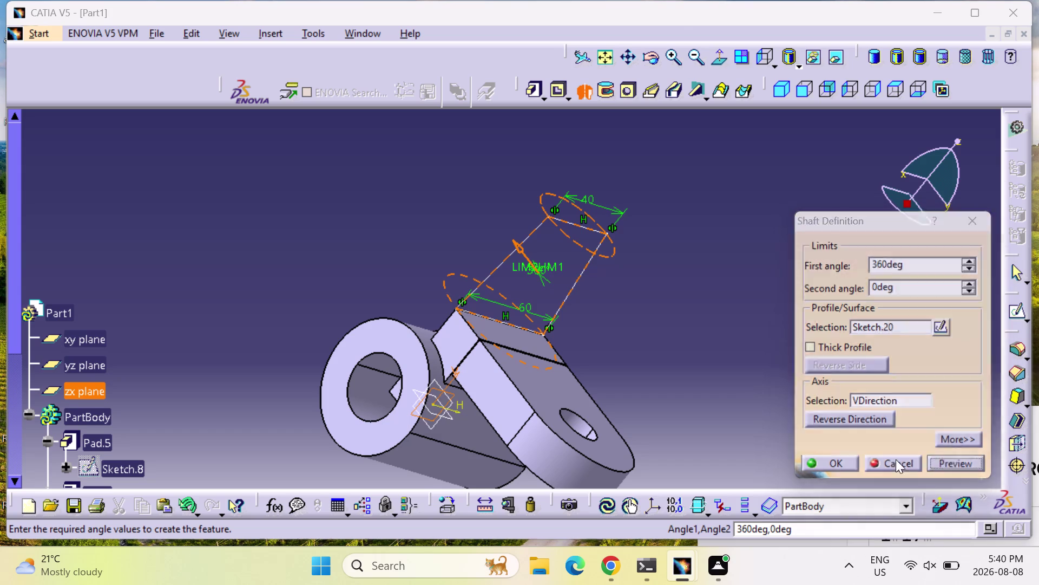
click(644, 320)
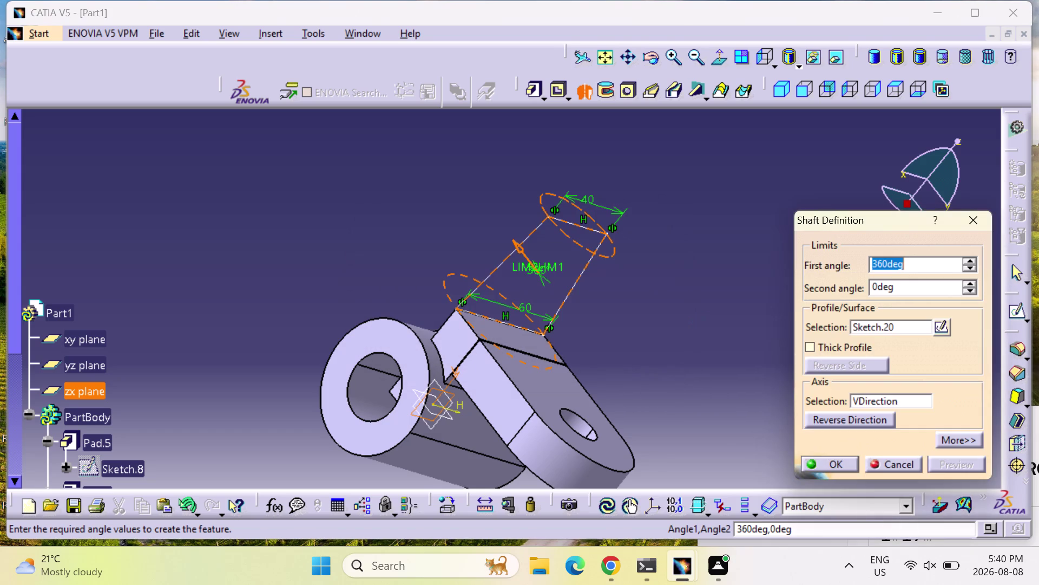
Orbit to inspect the shaft preview, then cancel the shaft.
middle_drag(703, 324, 579, 344)
right_drag(703, 324, 579, 345)
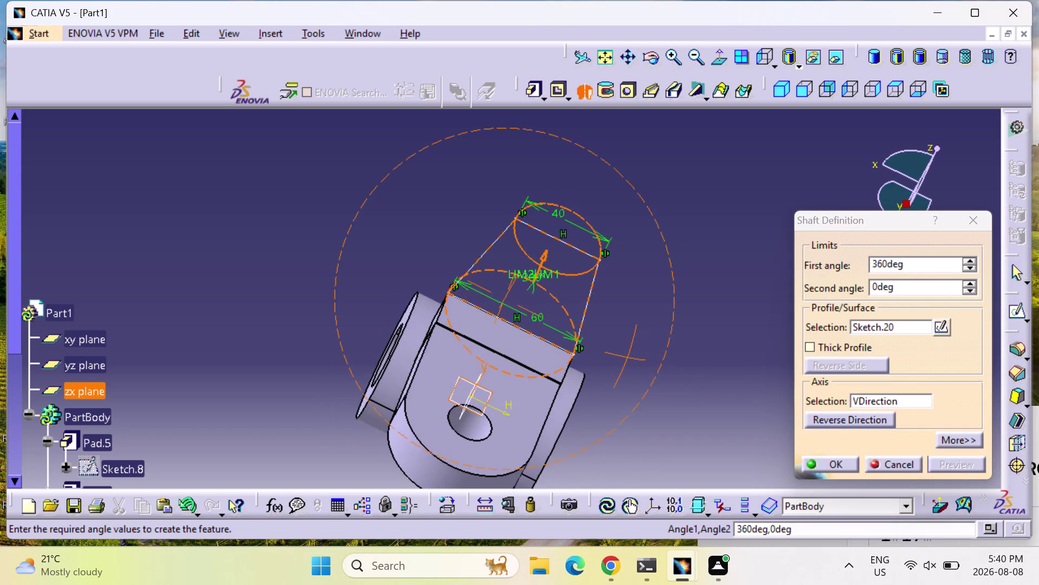
middle_drag(579, 344, 620, 355)
right_drag(579, 345, 620, 355)
middle_click(620, 355)
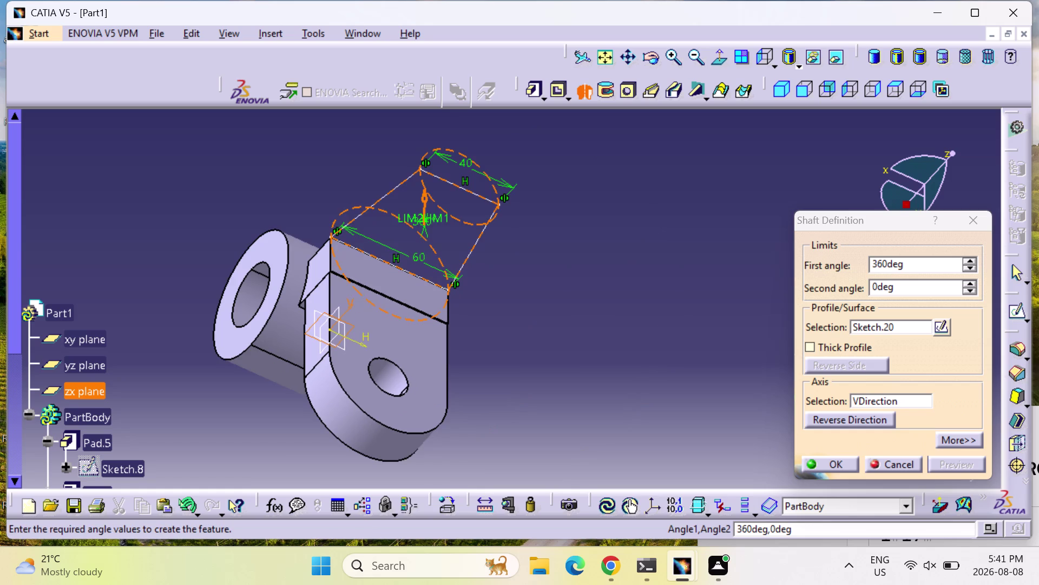
key(Escape)
key(Escape)
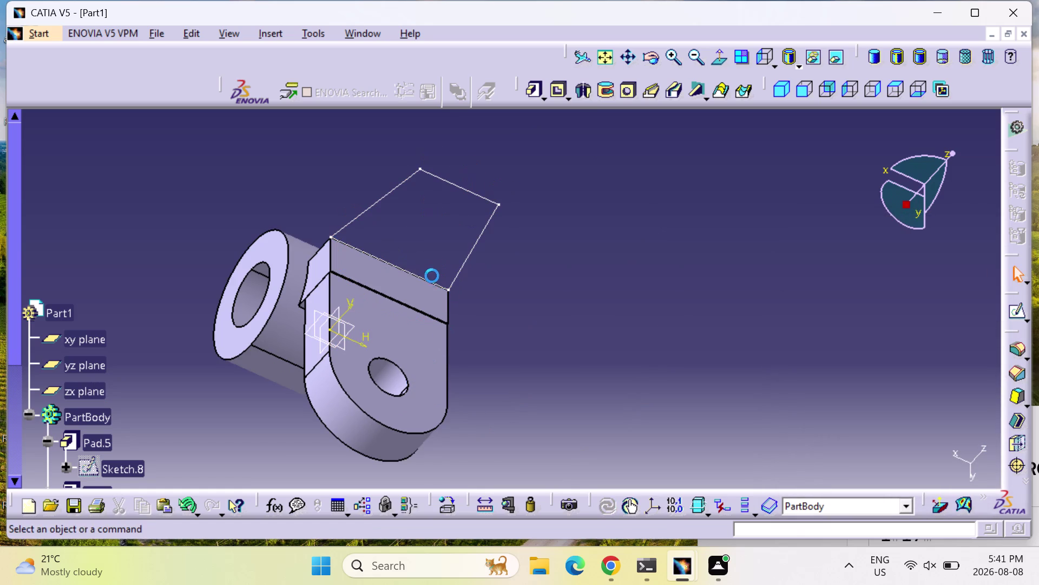
Select three edges of the Sketch.20 trapezoid.
click(434, 281)
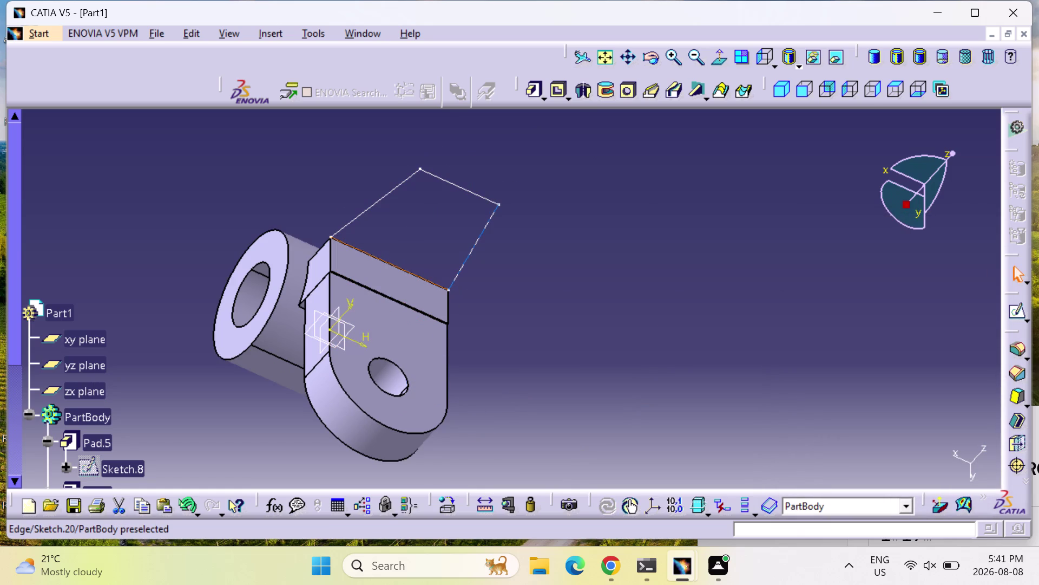
click(462, 272)
click(464, 189)
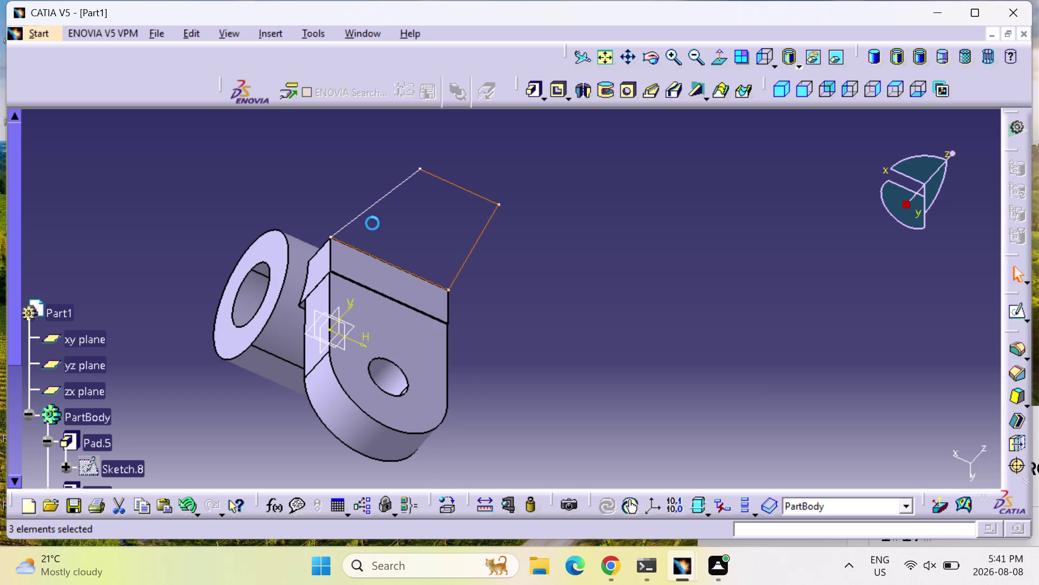
click(387, 198)
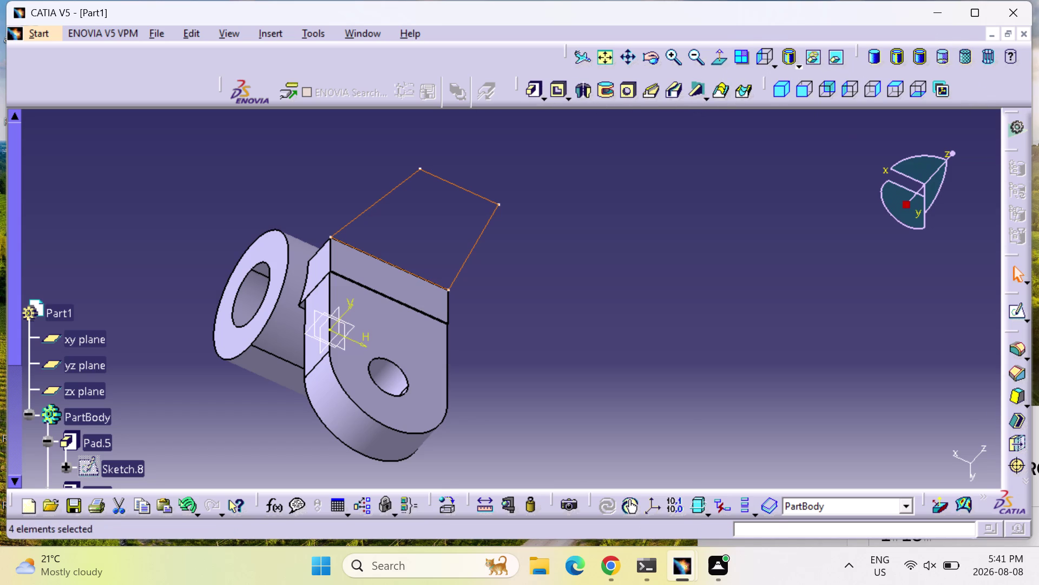
Run c:mirror from the power input and dismiss the unavailable-command message.
click(771, 533)
text(c)
text(:mirr)
text(or)
key(Return)
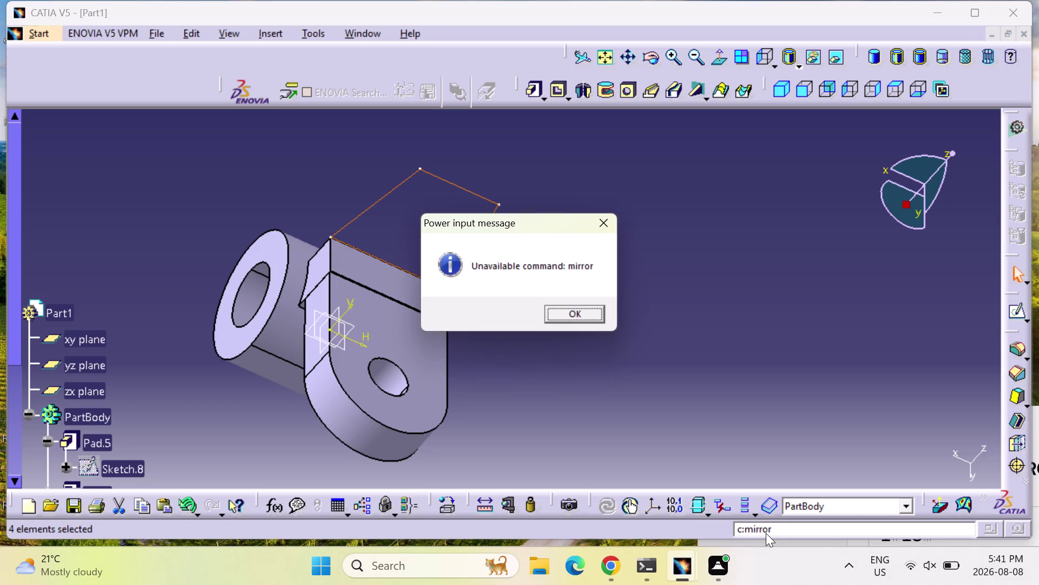
click(591, 314)
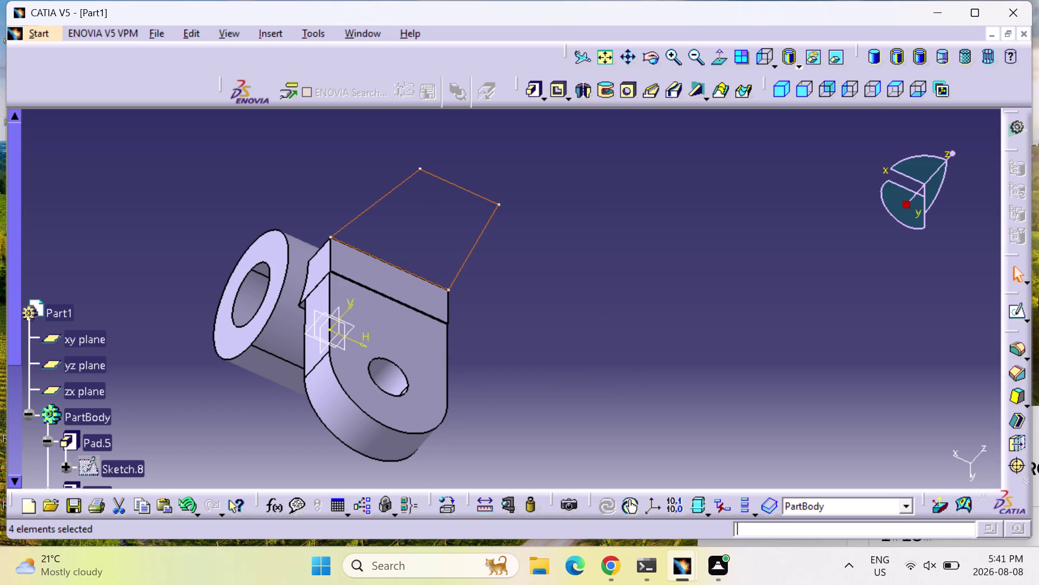
Start the Sketch tool for a new sketch.
double_click(1020, 310)
click(1015, 313)
drag(1011, 316, 1008, 316)
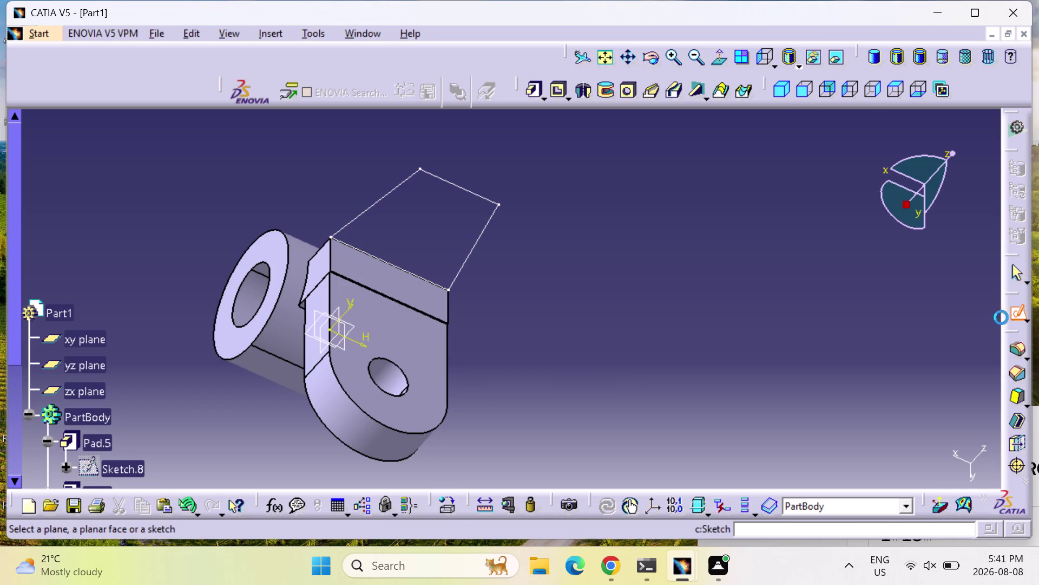
Pick a plane for the new sketch and orbit the bracket to view the profile edge-on.
drag(1007, 316, 1002, 317)
click(999, 319)
click(88, 392)
click(1023, 319)
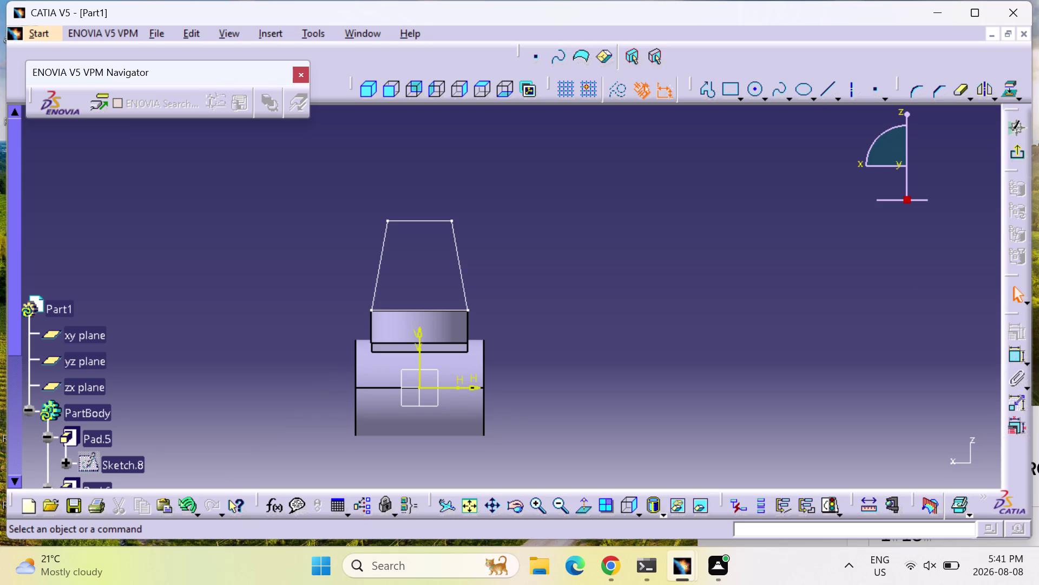
middle_drag(762, 233, 746, 238)
right_drag(761, 233, 746, 239)
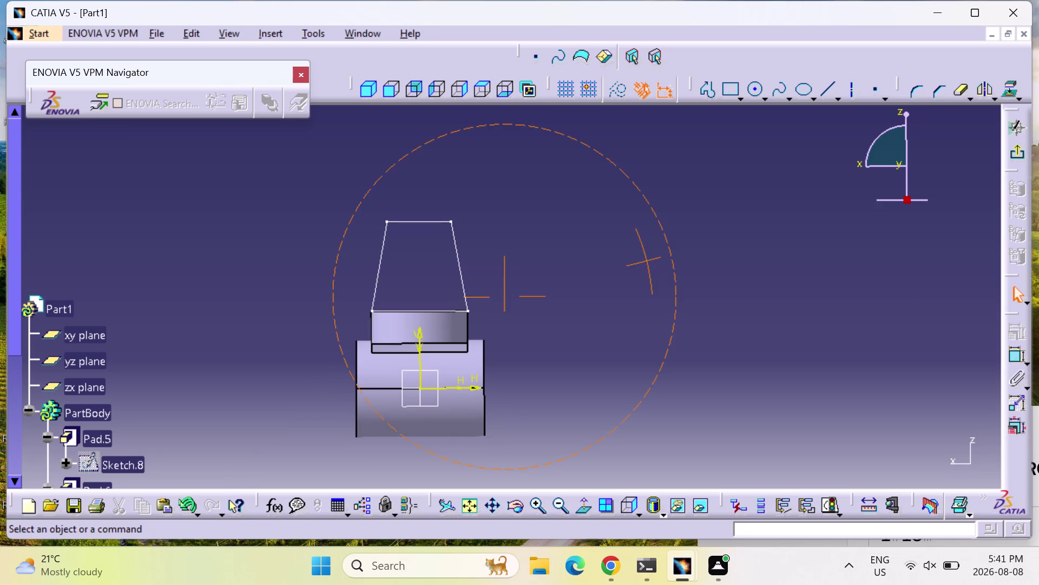
middle_drag(746, 239, 496, 312)
right_drag(745, 239, 496, 311)
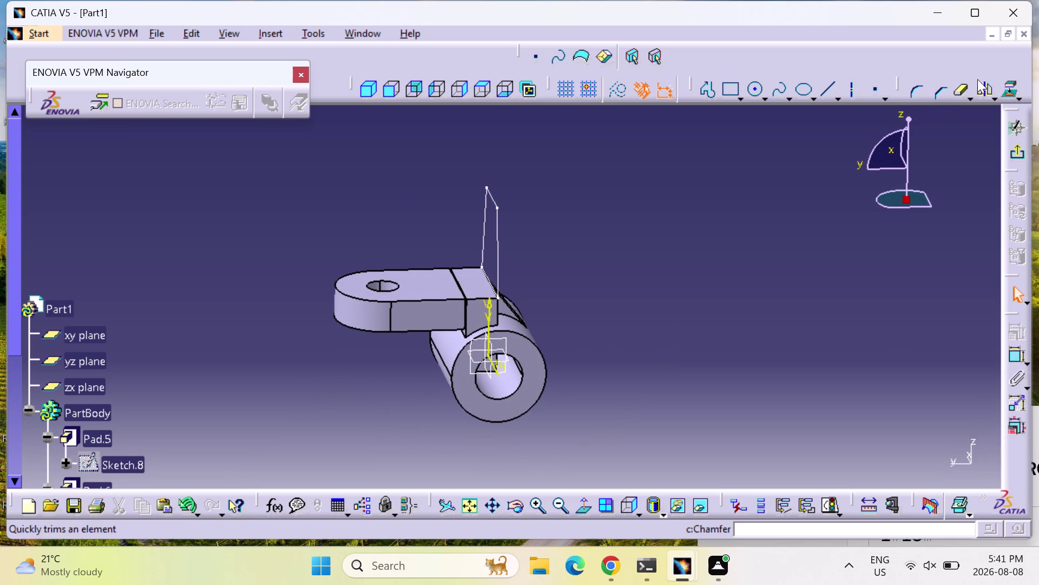
Select the Sketch.20 profile edges to duplicate by symmetry.
click(499, 252)
click(479, 245)
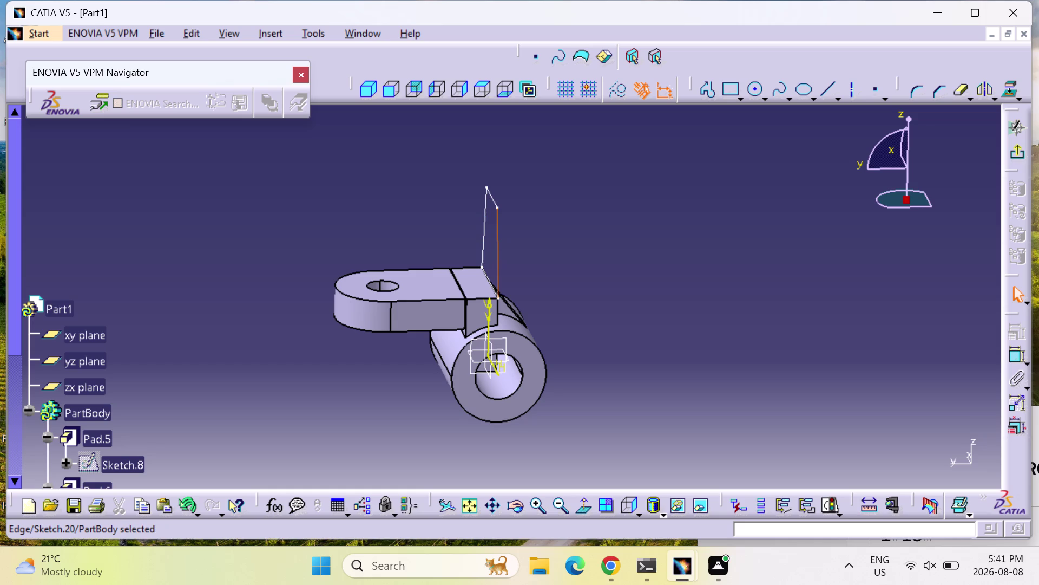
click(484, 247)
click(495, 200)
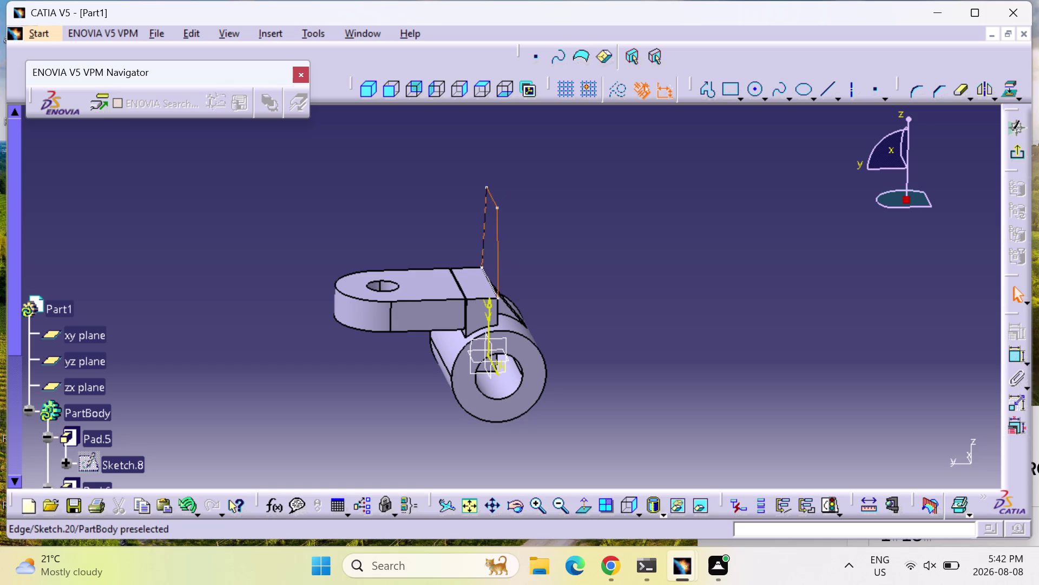
click(487, 279)
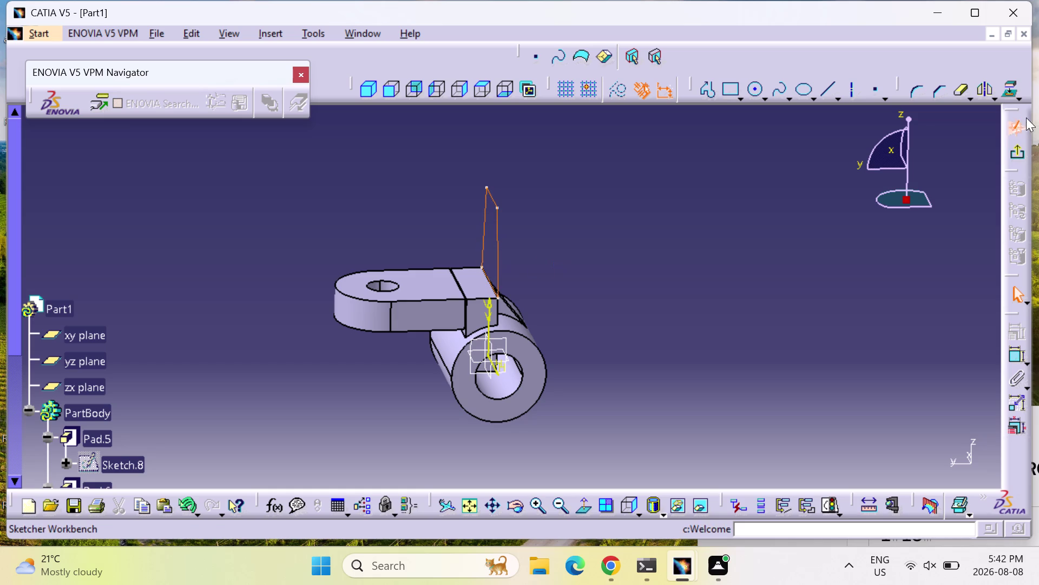
click(983, 84)
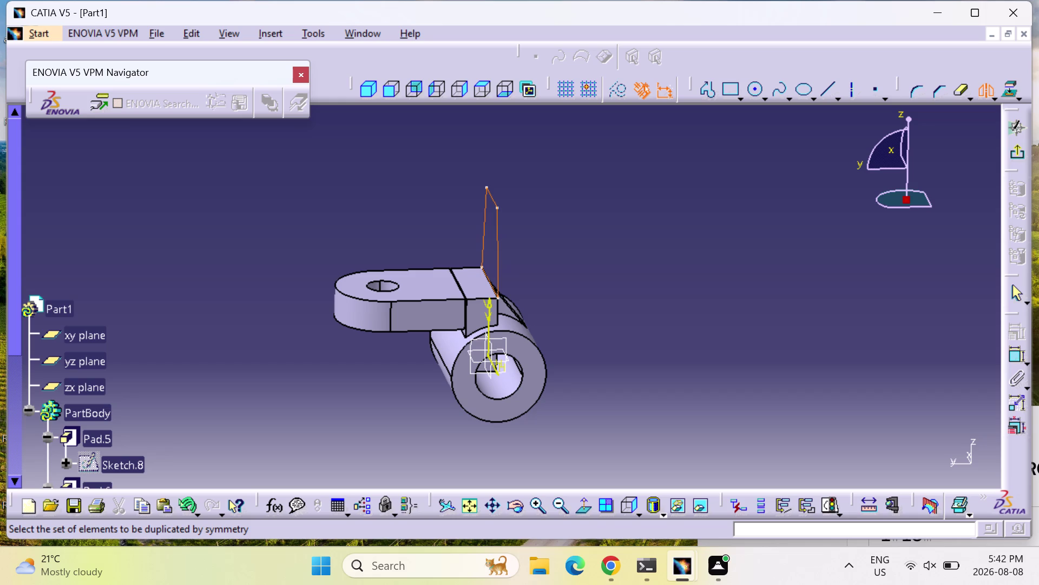
Leave the symmetry command without creating any mirrored copies.
key(Return)
double_click(488, 313)
click(487, 317)
key(Escape)
key(Escape)
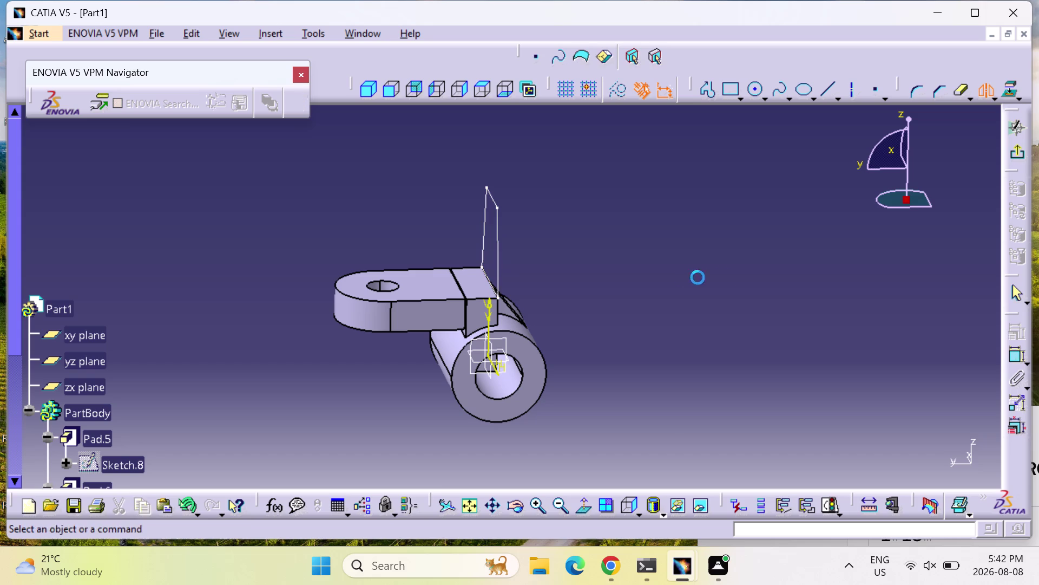
key(Escape)
key(Escape)
key(Escape)
key(Escape)
Select the Sketch.20 trapezoid profile edges, including its vertical edge, for copying.
click(499, 233)
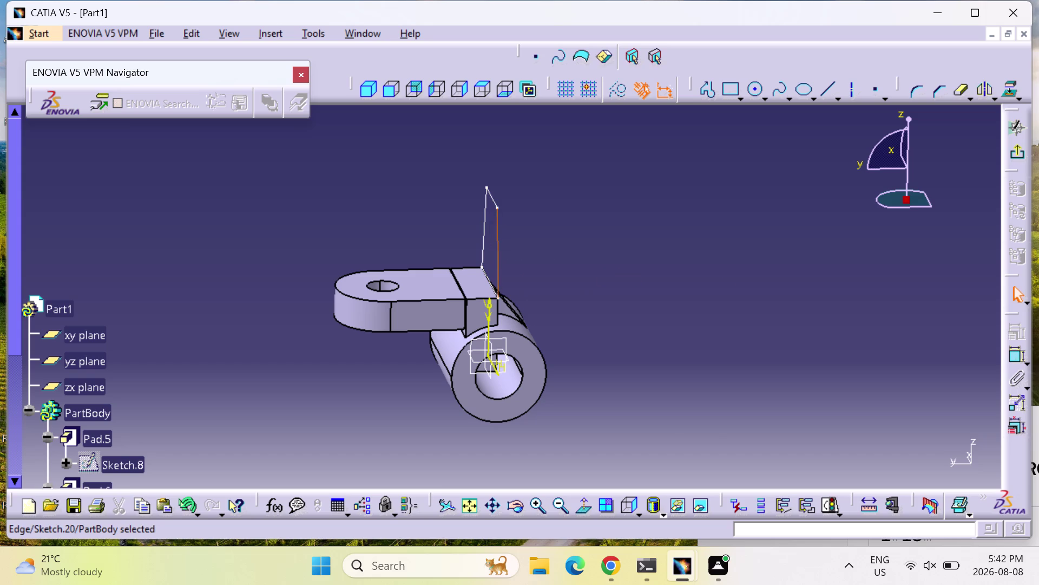
click(482, 238)
click(495, 199)
click(488, 221)
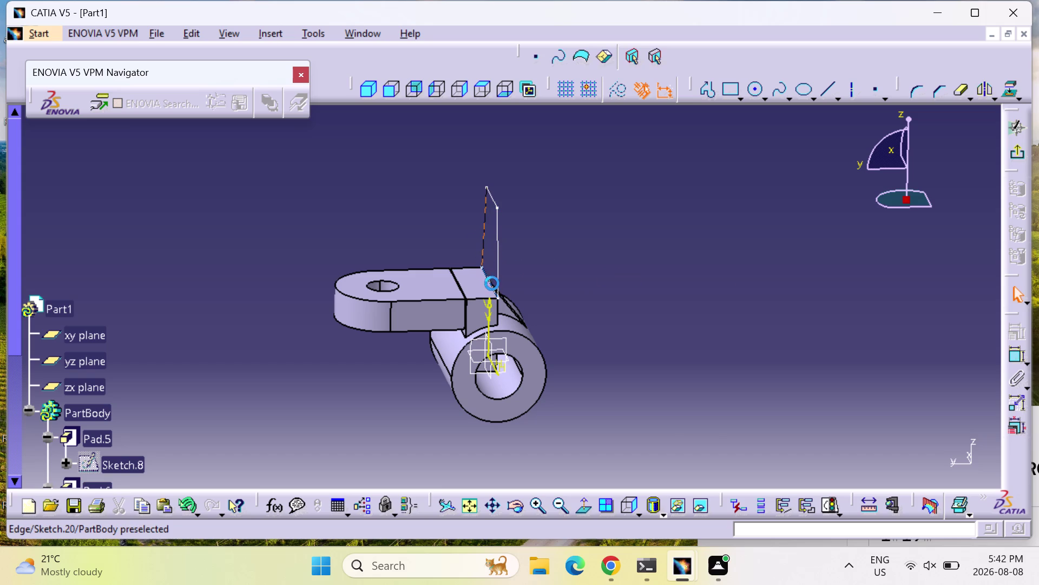
click(489, 276)
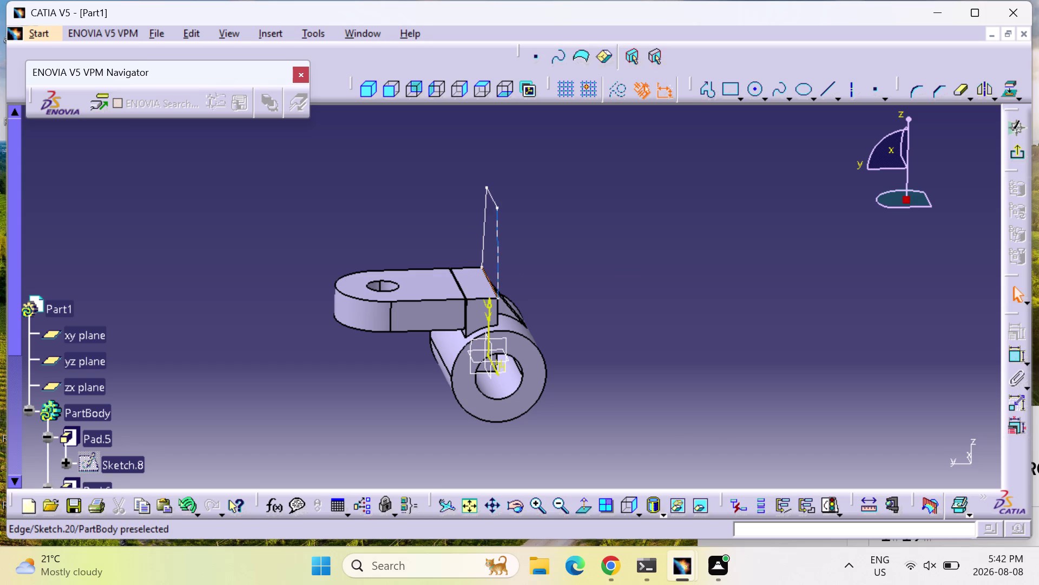
click(500, 260)
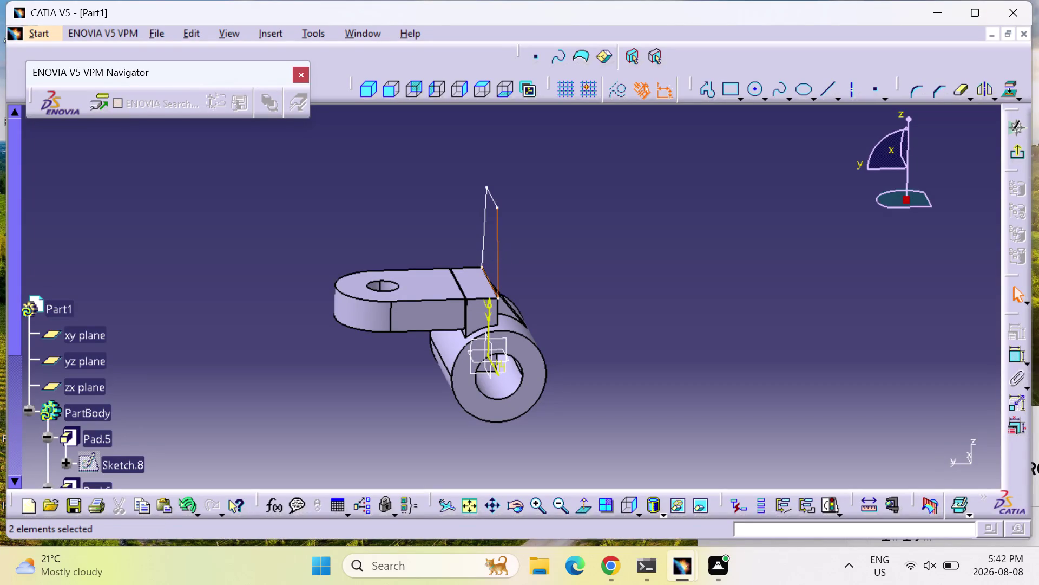
click(484, 234)
click(496, 199)
key(Delete)
scroll(down, 3)
Scroll the tree to Sketch.21 and bring up its context menu, then dismiss it.
scroll(down, 3)
scroll(down, 3)
right_click(76, 359)
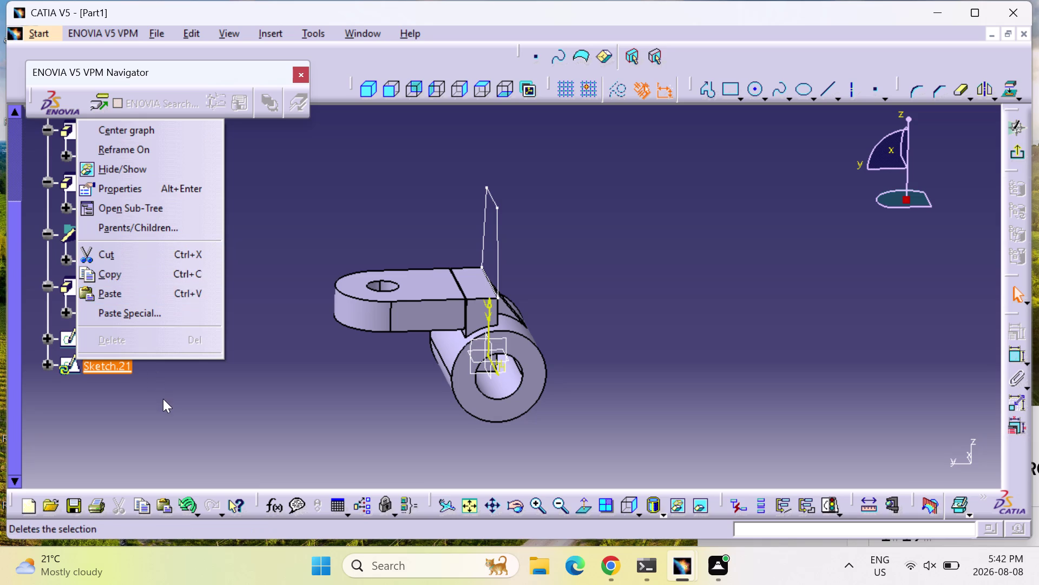
key(Escape)
key(Escape)
key(Escape)
key(Escape)
Paste the copied profile edges into Sketch.21 and expand its tree node.
right_click(110, 367)
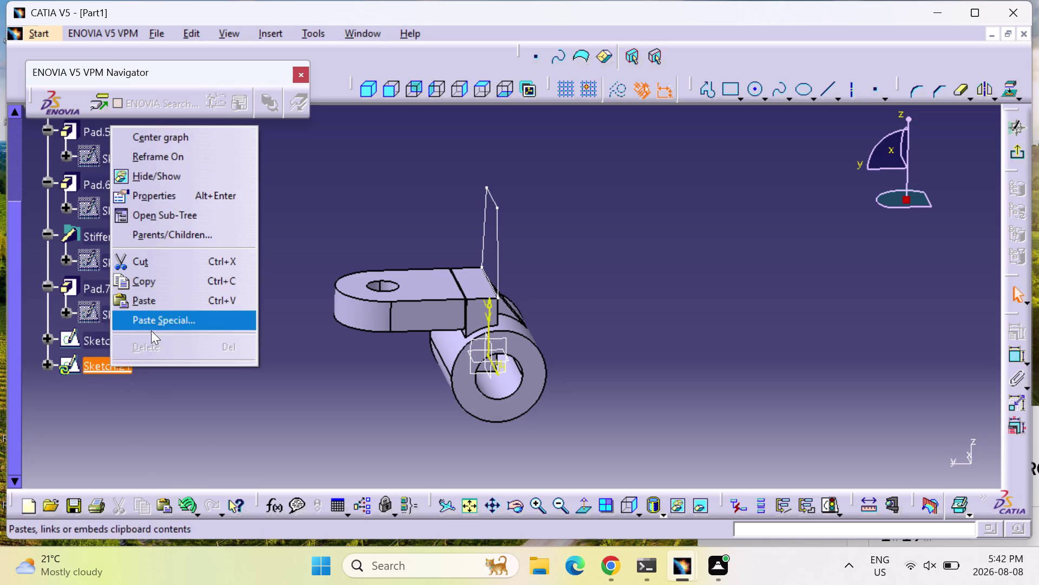
key(Escape)
key(Escape)
click(57, 369)
right_click(56, 369)
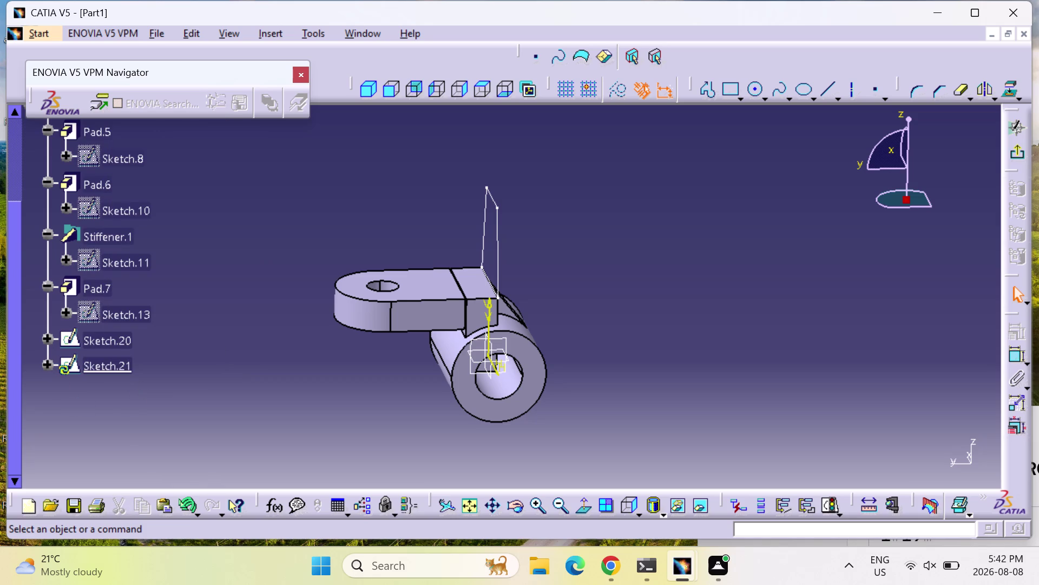
click(48, 366)
right_click(48, 367)
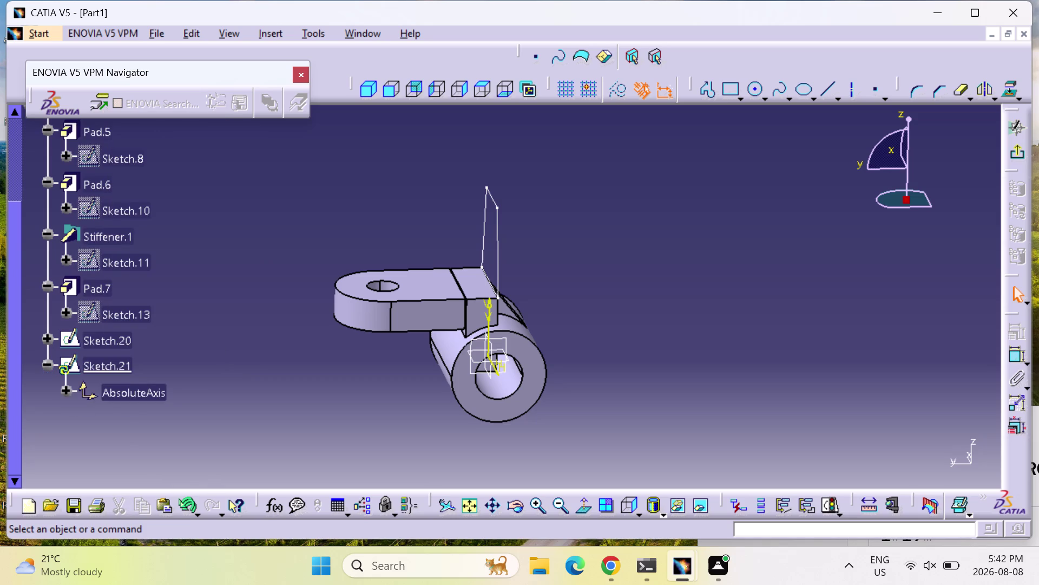
Dismiss the open menus and undo the last three operations.
key(Escape)
key(Escape)
key(Escape)
key(Escape)
click(379, 377)
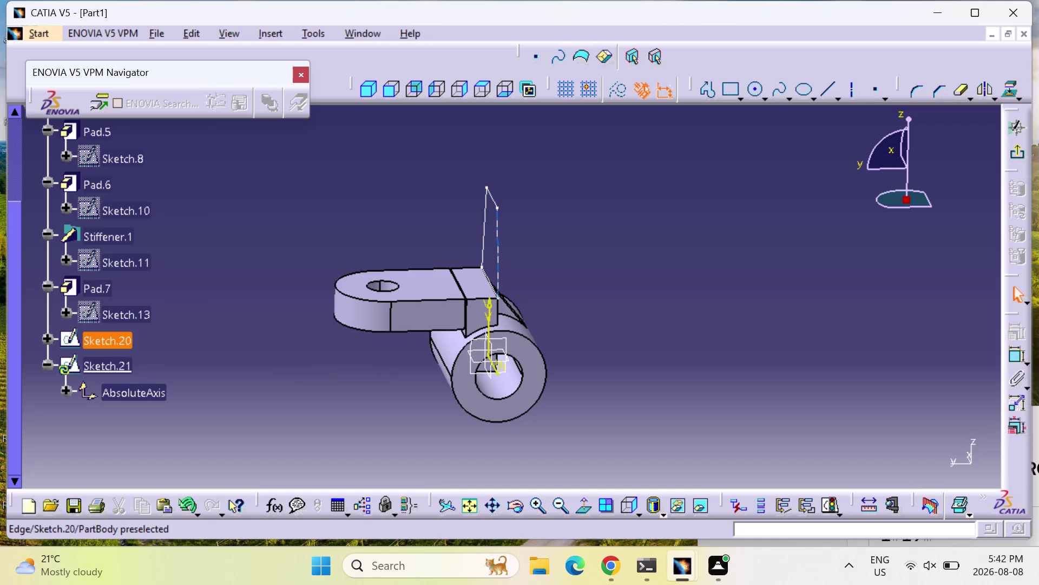
key(ctrl+z)
key(ctrl+z)
key(ctrl+z)
key(Escape)
key(Escape)
key(Escape)
key(Escape)
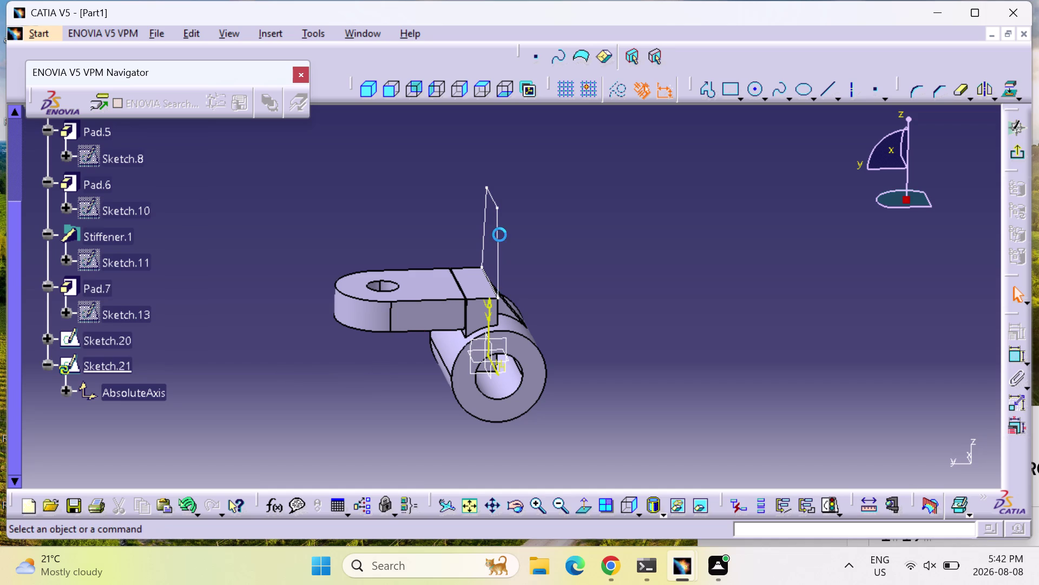
Undo nine more recent operations, leaving Sketch.21 with only its AbsoluteAxis.
key(ctrl+z)
key(ctrl+z)
key(ctrl+z)
key(ctrl+z)
key(ctrl+z)
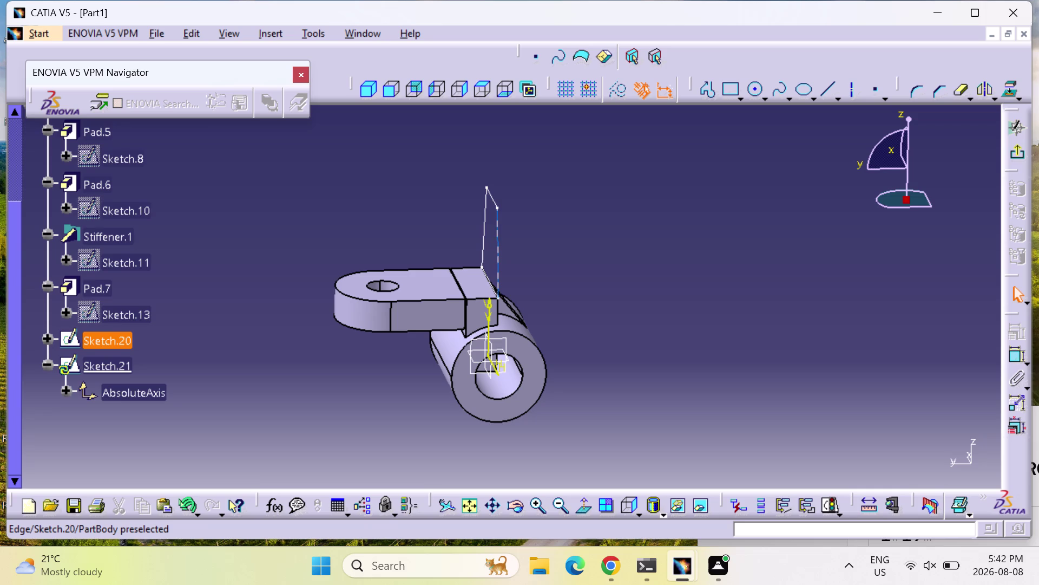
key(ctrl+z)
key(ctrl+z)
key(ctrl+z)
key(ctrl+z)
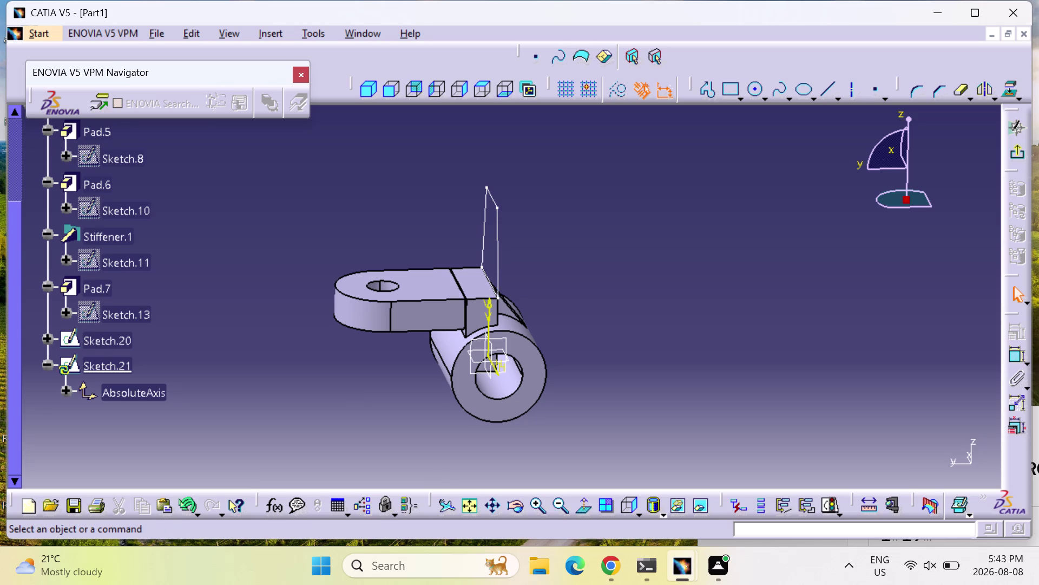
middle_drag(588, 384, 706, 358)
right_drag(588, 384, 706, 358)
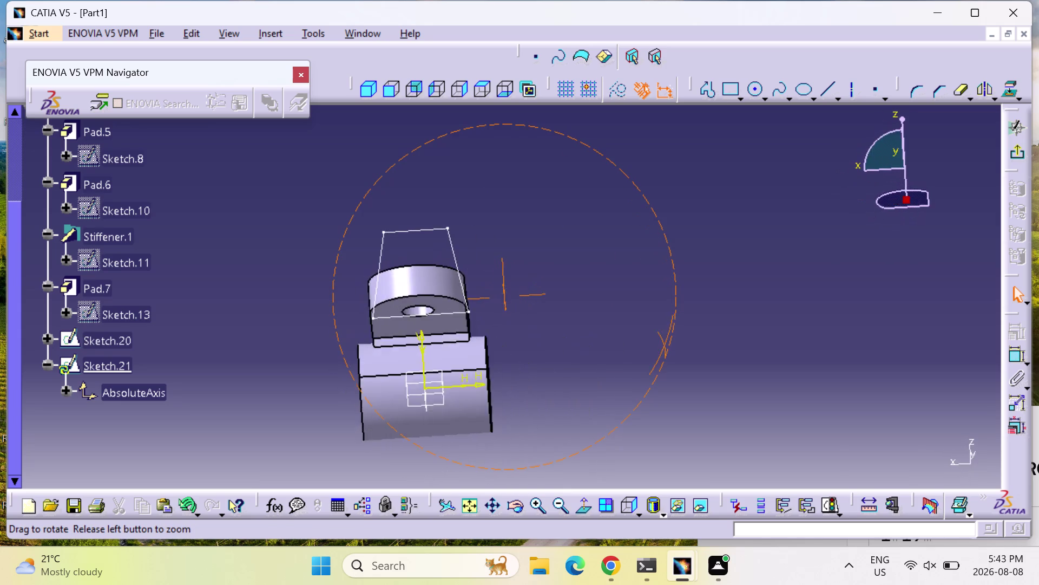
middle_drag(706, 358, 844, 325)
right_drag(706, 358, 844, 324)
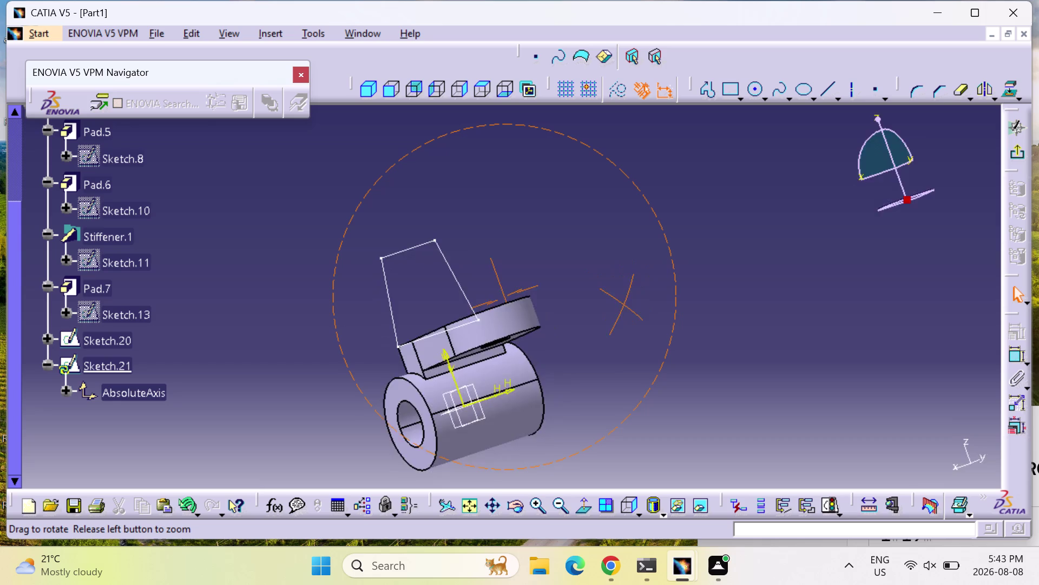
right_drag(844, 325, 984, 287)
middle_drag(844, 325, 984, 287)
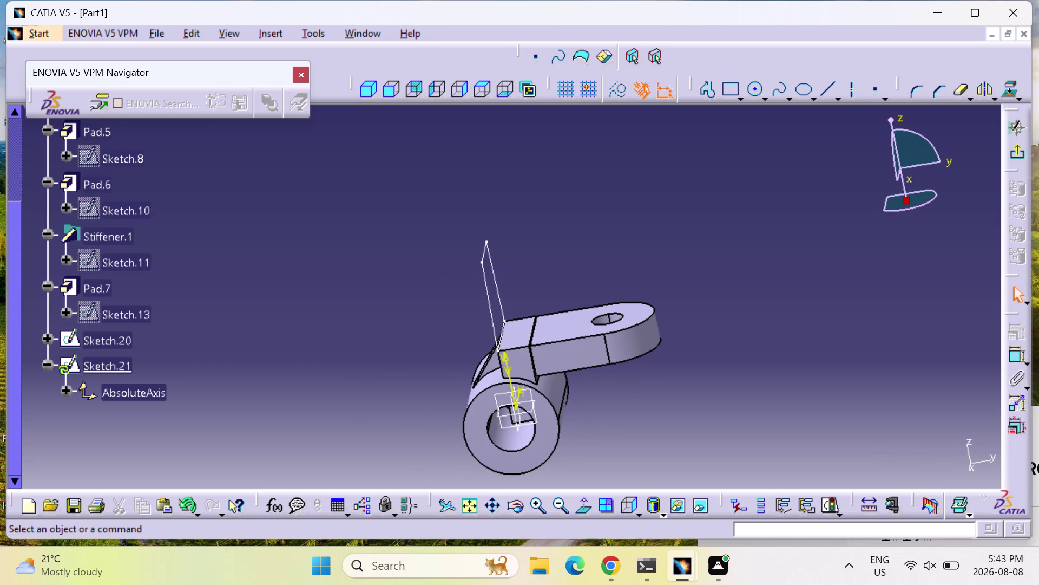
middle_drag(722, 297, 576, 258)
right_drag(719, 298, 576, 259)
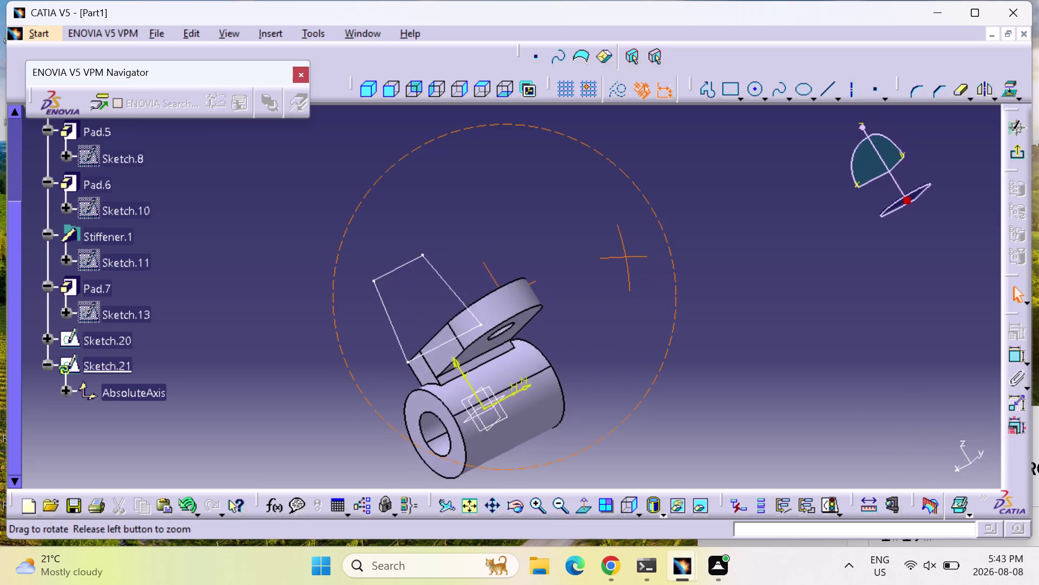
middle_drag(576, 259, 466, 184)
right_drag(576, 259, 466, 184)
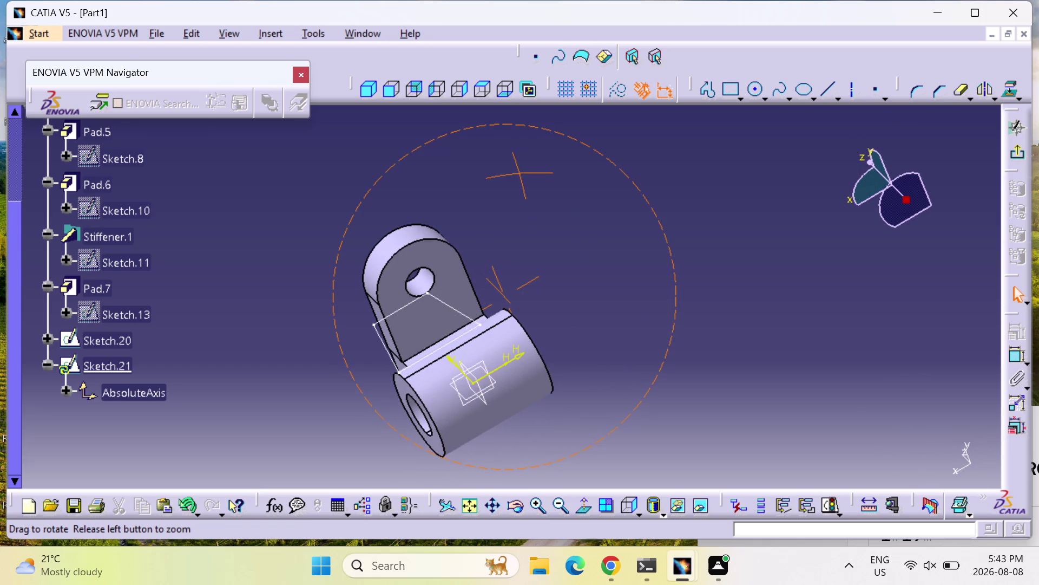
middle_drag(467, 184, 610, 228)
right_drag(466, 184, 610, 228)
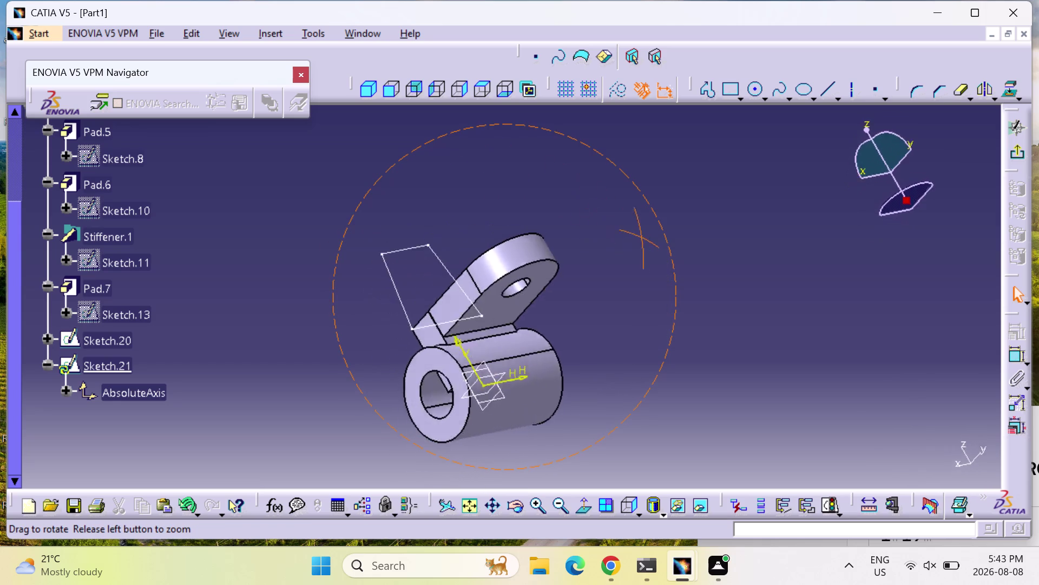
middle_drag(610, 228, 700, 252)
right_drag(611, 228, 699, 253)
middle_drag(486, 418, 485, 419)
right_drag(483, 418, 484, 419)
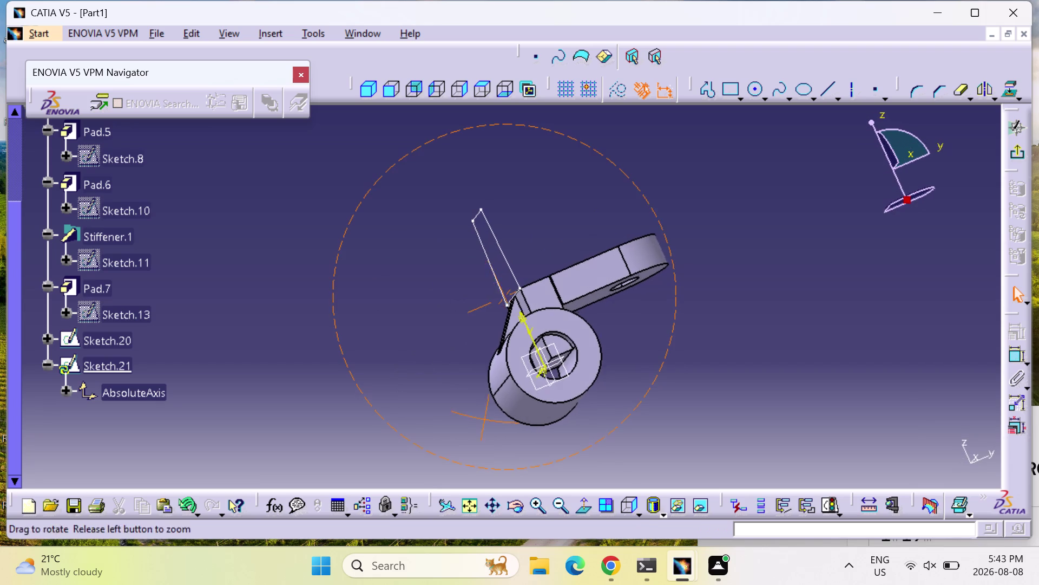
middle_drag(485, 419, 689, 252)
right_drag(485, 419, 688, 253)
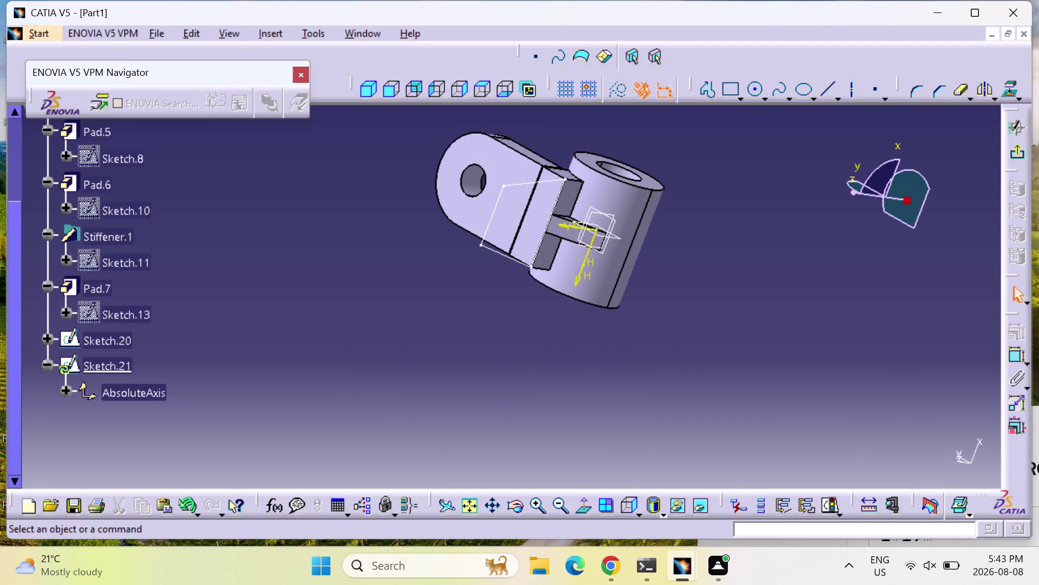
middle_drag(492, 380, 579, 304)
right_drag(496, 382, 579, 304)
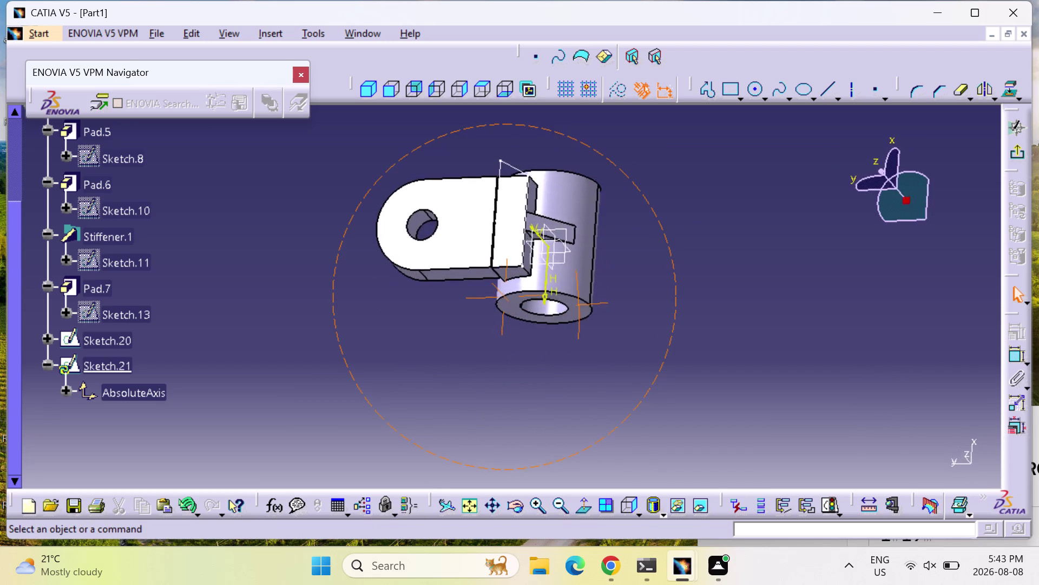
middle_drag(579, 304, 584, 268)
right_drag(579, 304, 607, 234)
middle_drag(588, 263, 607, 233)
middle_drag(472, 335, 486, 342)
right_drag(476, 337, 485, 342)
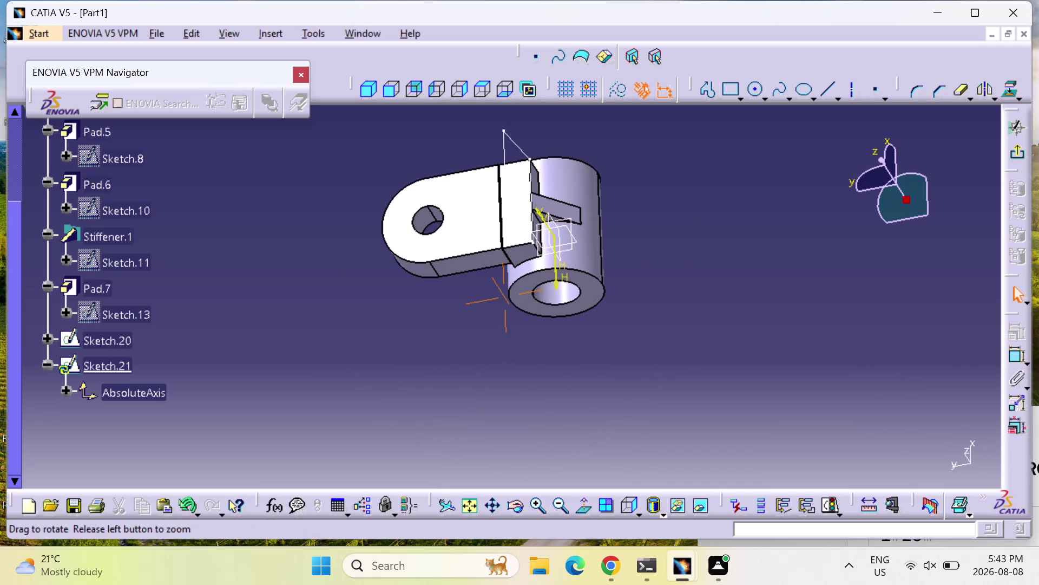
middle_drag(485, 342, 536, 245)
right_drag(485, 341, 536, 245)
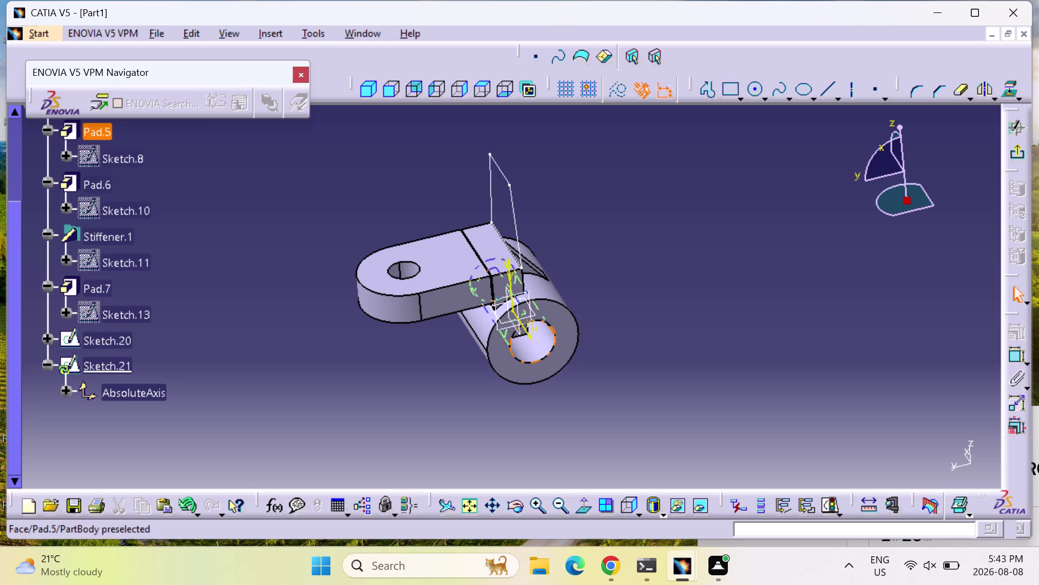
middle_drag(566, 304, 388, 346)
right_drag(565, 303, 389, 345)
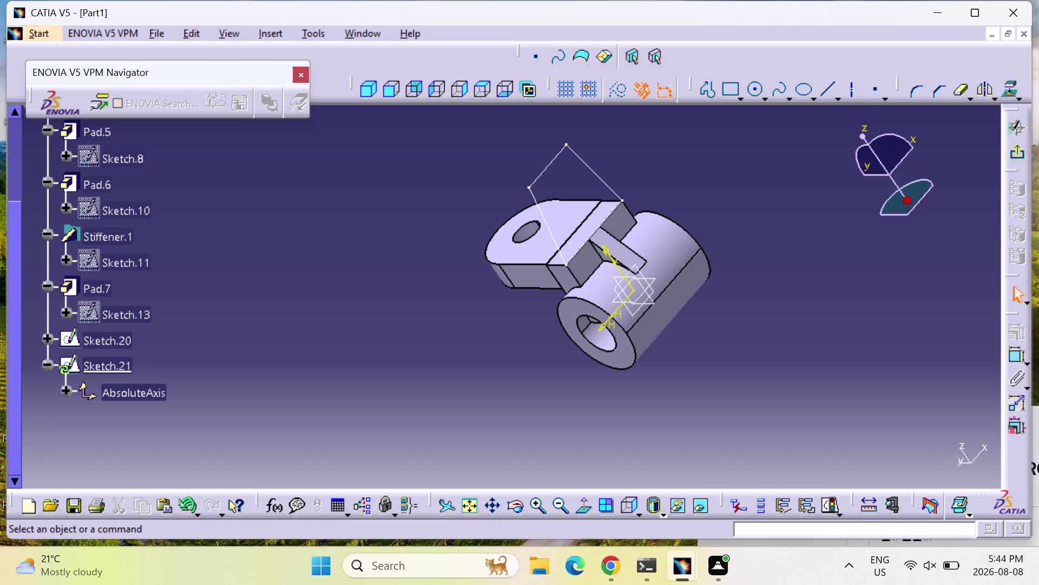
middle_drag(455, 342, 598, 303)
right_drag(455, 342, 598, 302)
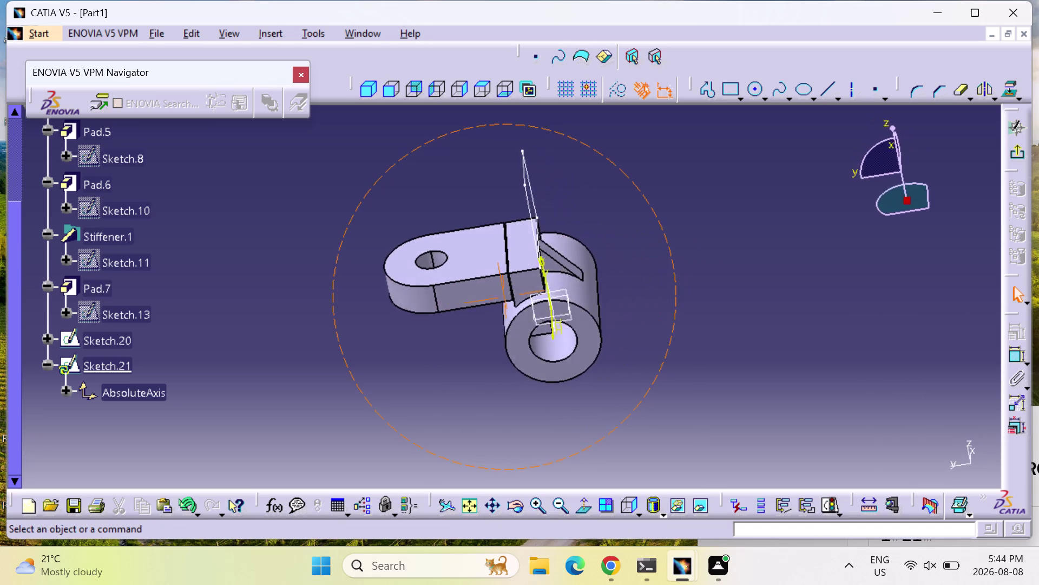
middle_drag(598, 303, 631, 342)
right_drag(598, 303, 630, 342)
middle_drag(274, 340, 520, 263)
right_drag(274, 340, 521, 263)
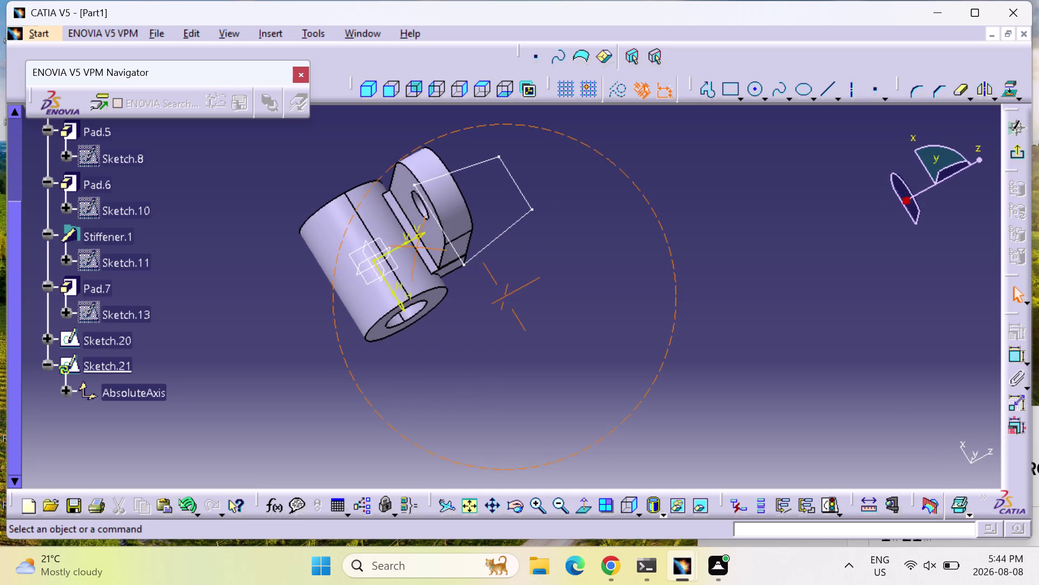
middle_drag(521, 263, 526, 262)
right_drag(521, 263, 526, 263)
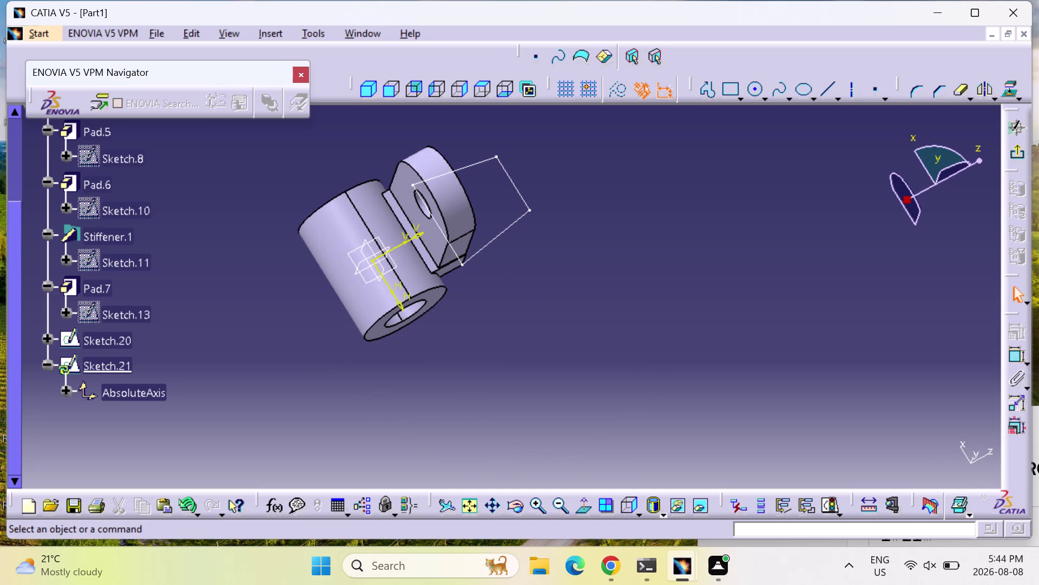